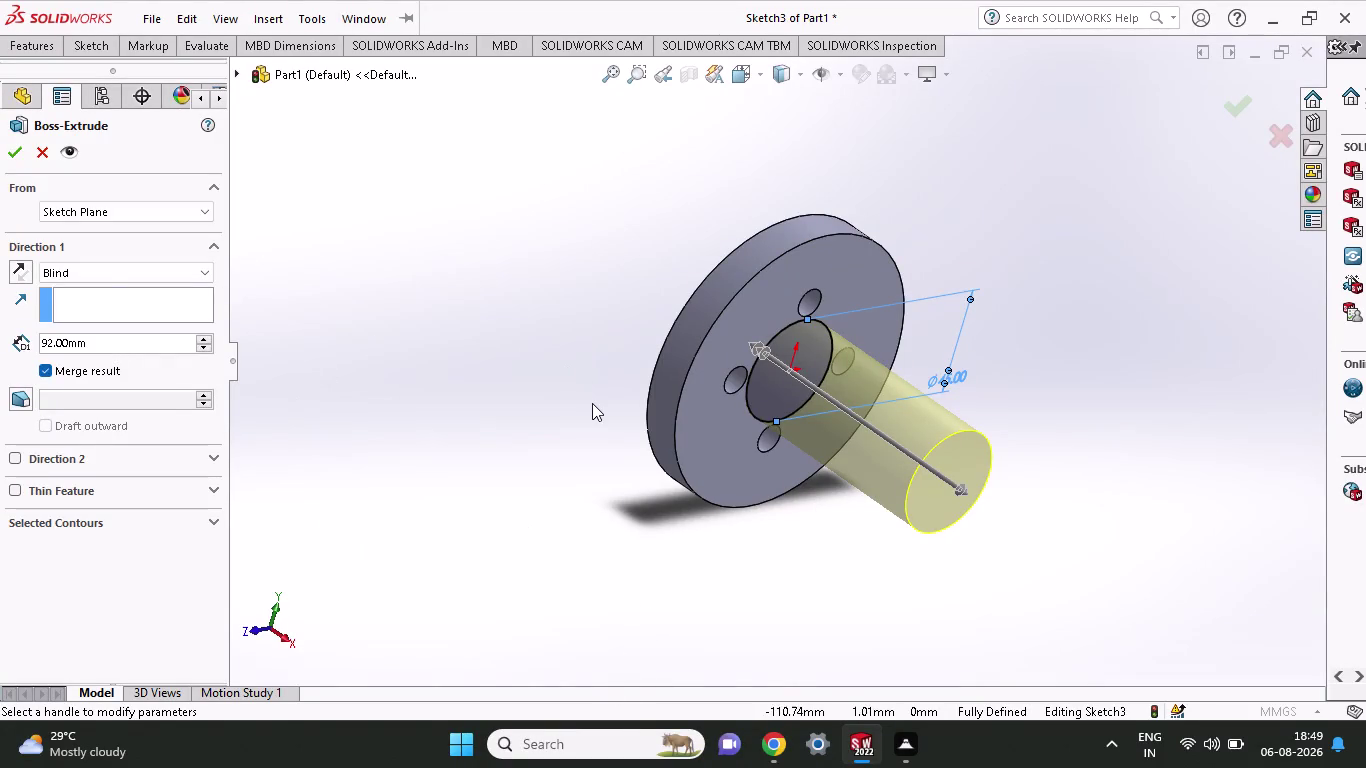
Cancel the pending extrude and re-extrude Sketch3's 45 mm circle Blind to 62 mm.
drag(92, 339, 7, 336)
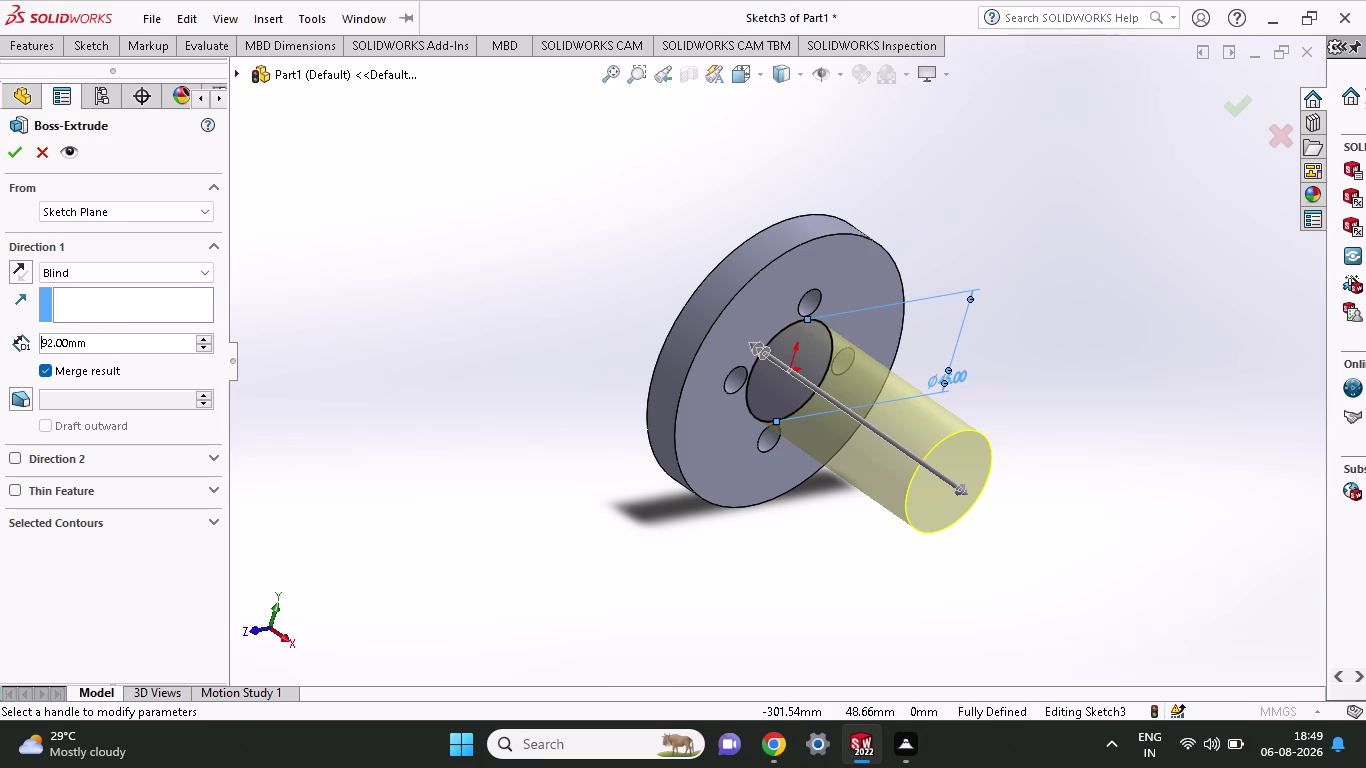
click(86, 347)
key(Escape)
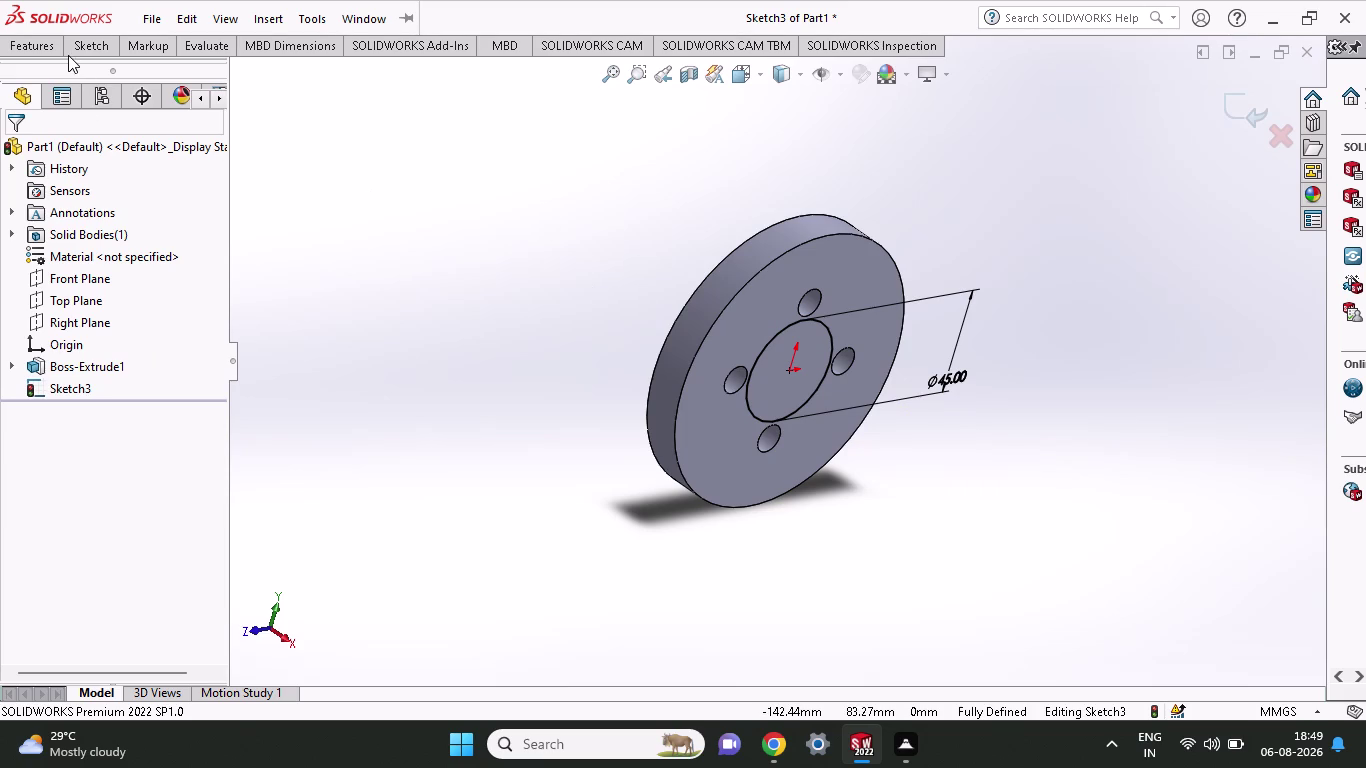
click(33, 44)
click(39, 83)
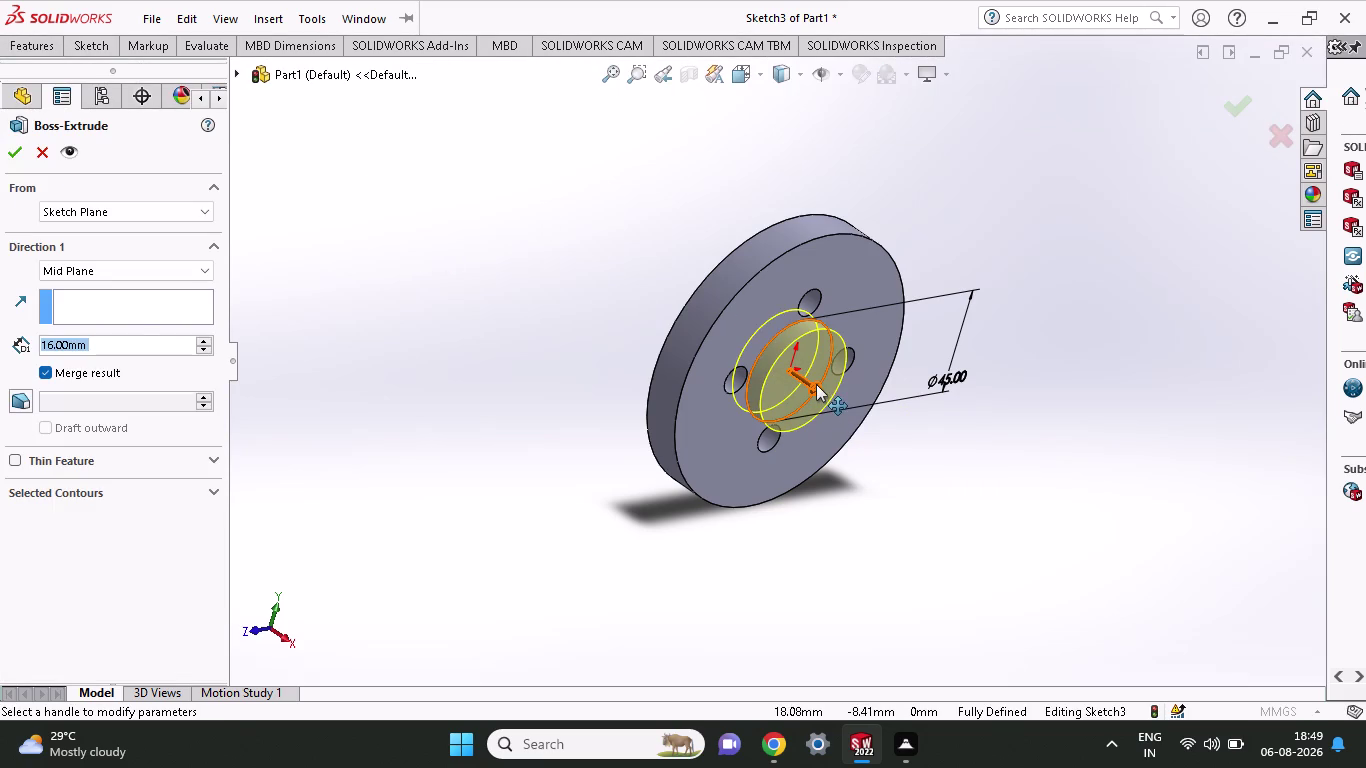
click(127, 267)
click(126, 287)
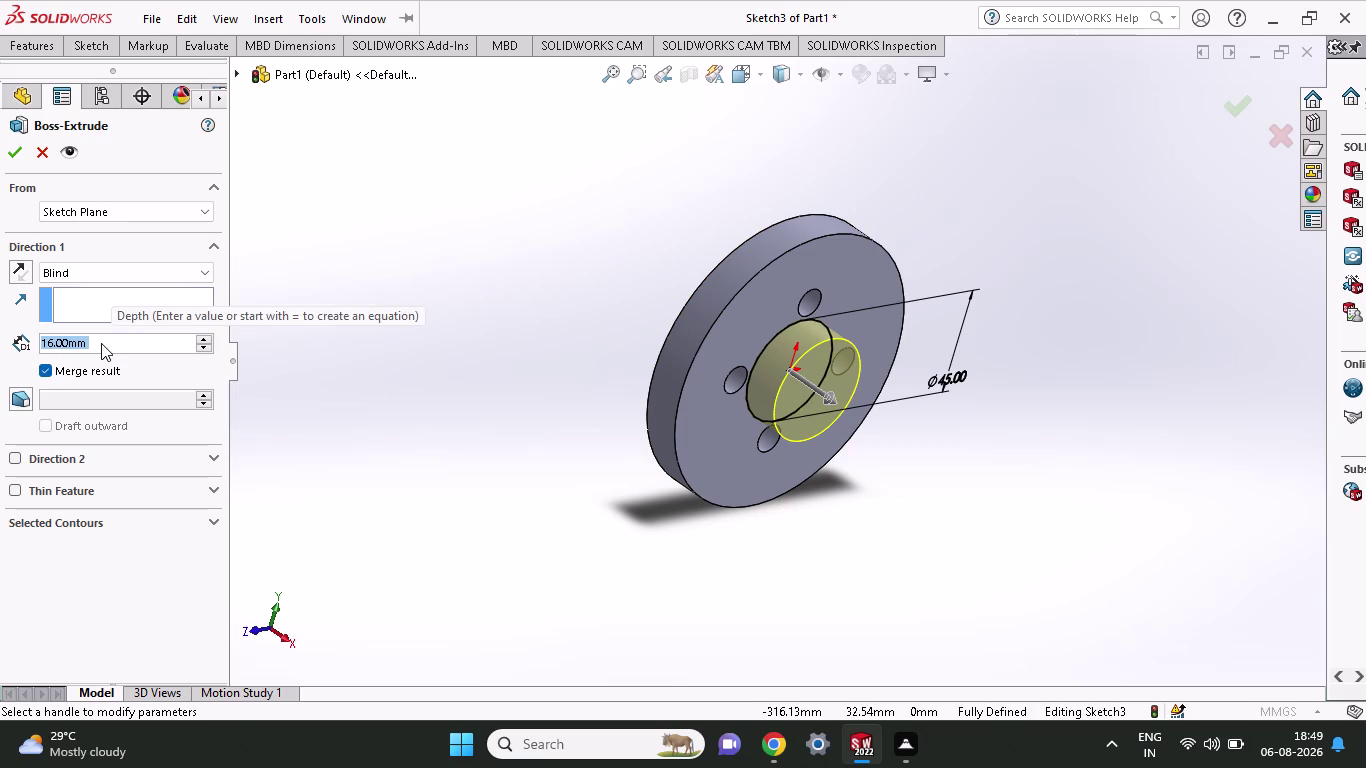
text(6)
text(2)
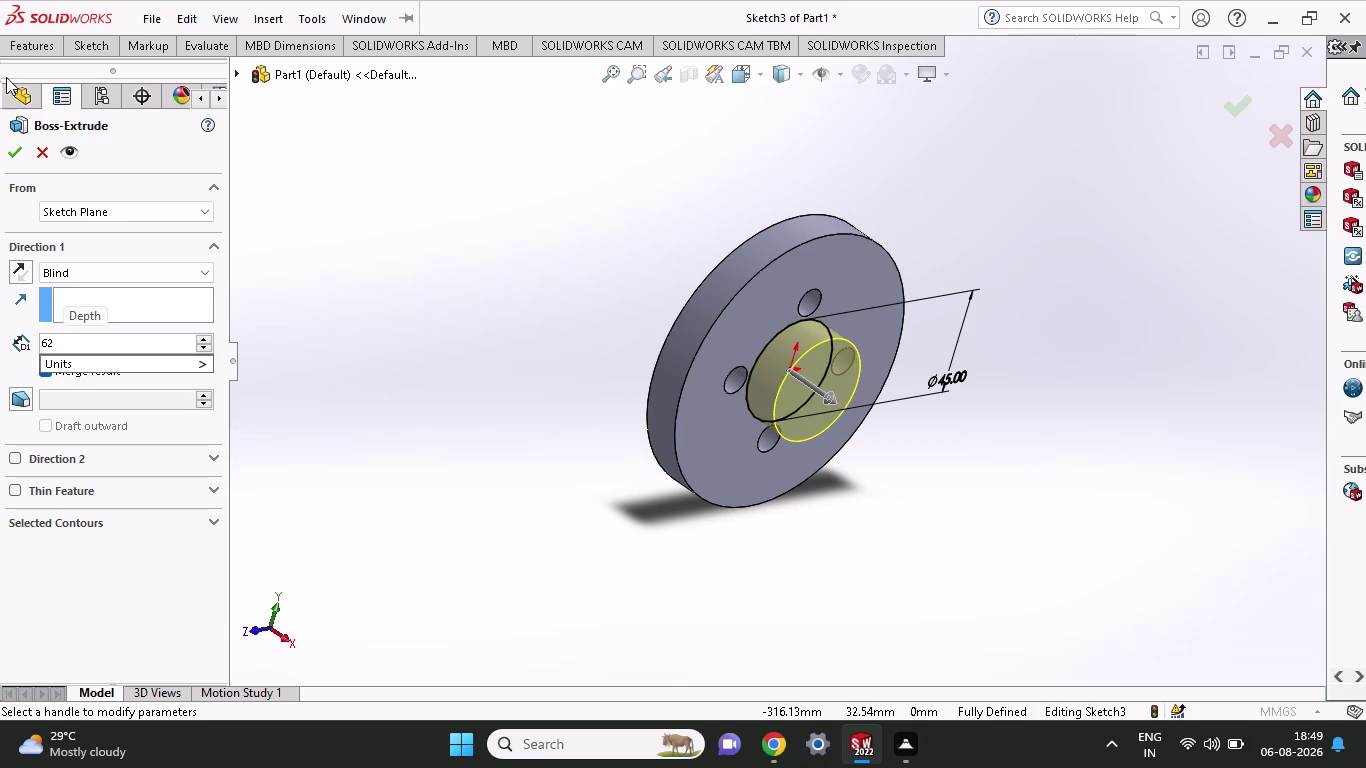
click(16, 144)
click(15, 150)
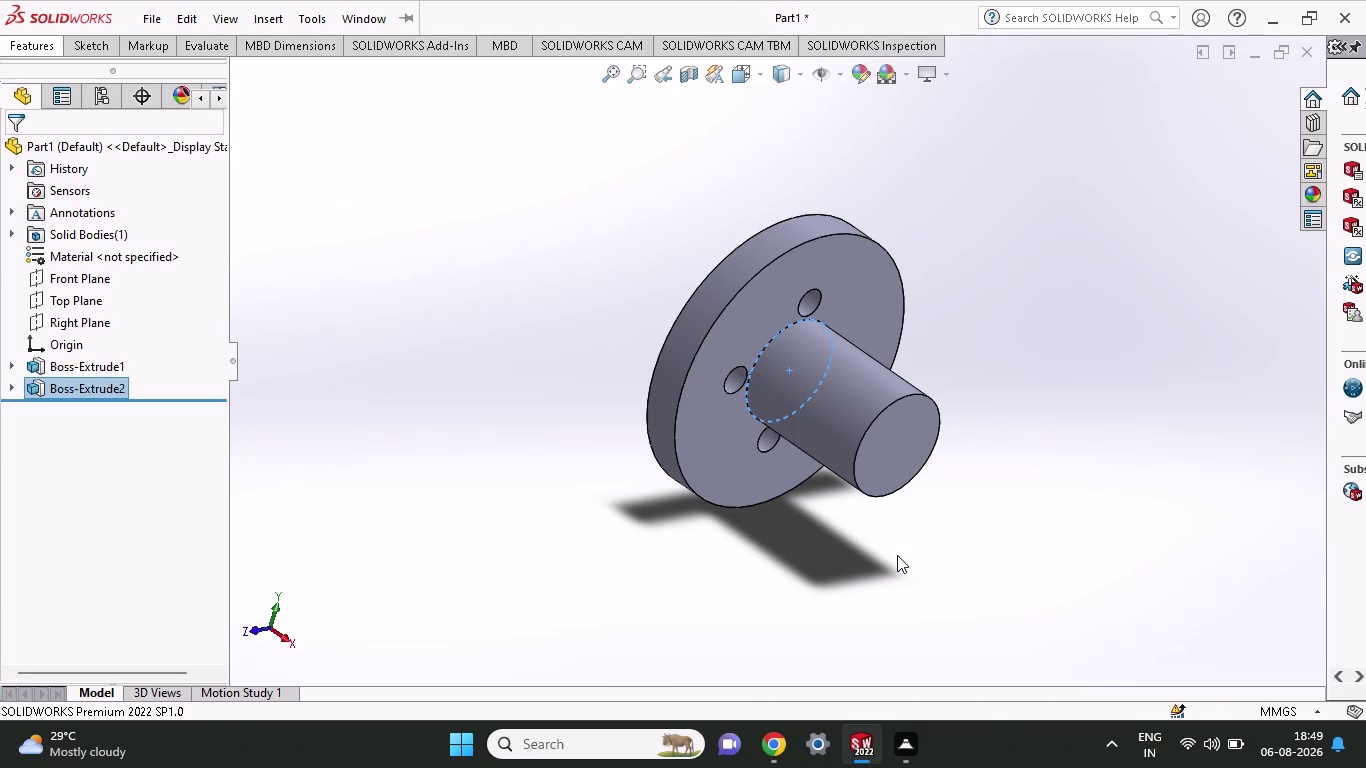
middle_drag(934, 550, 923, 503)
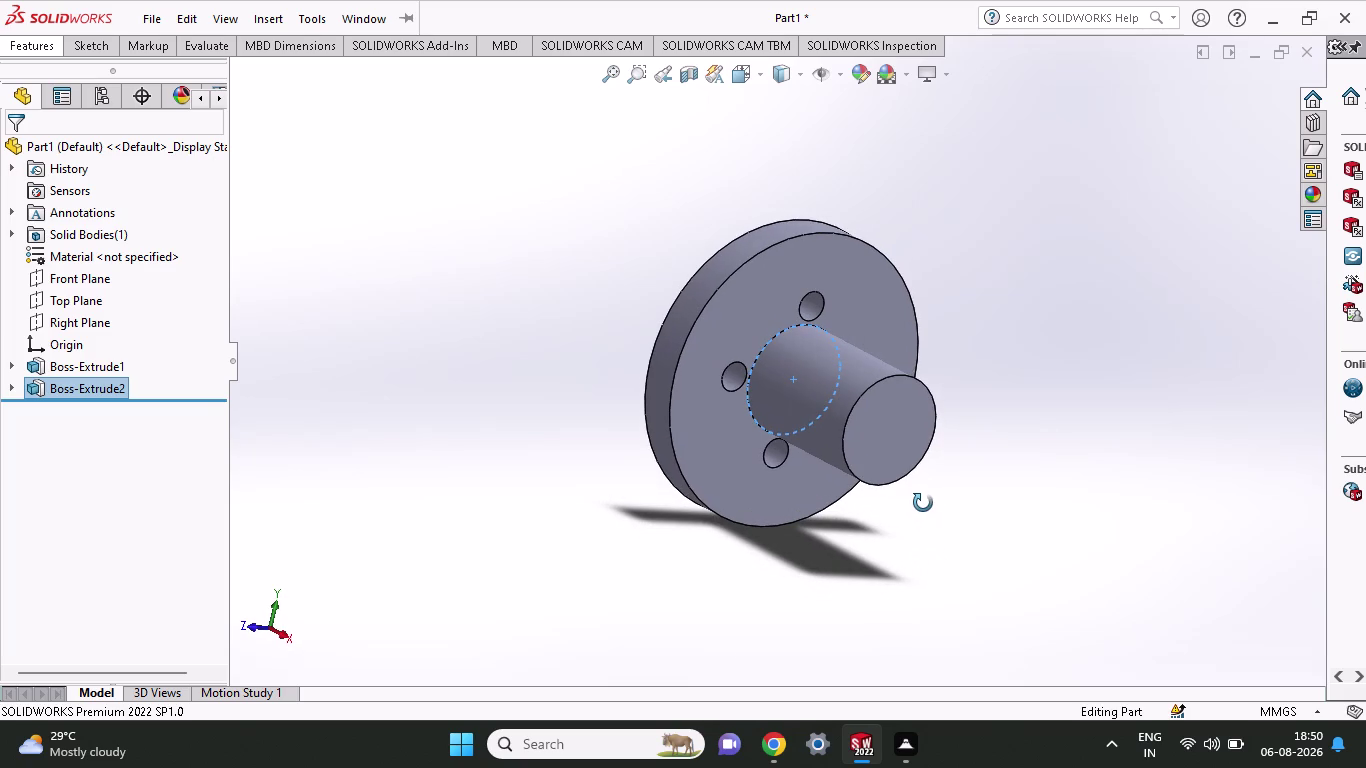
middle_drag(923, 503, 901, 513)
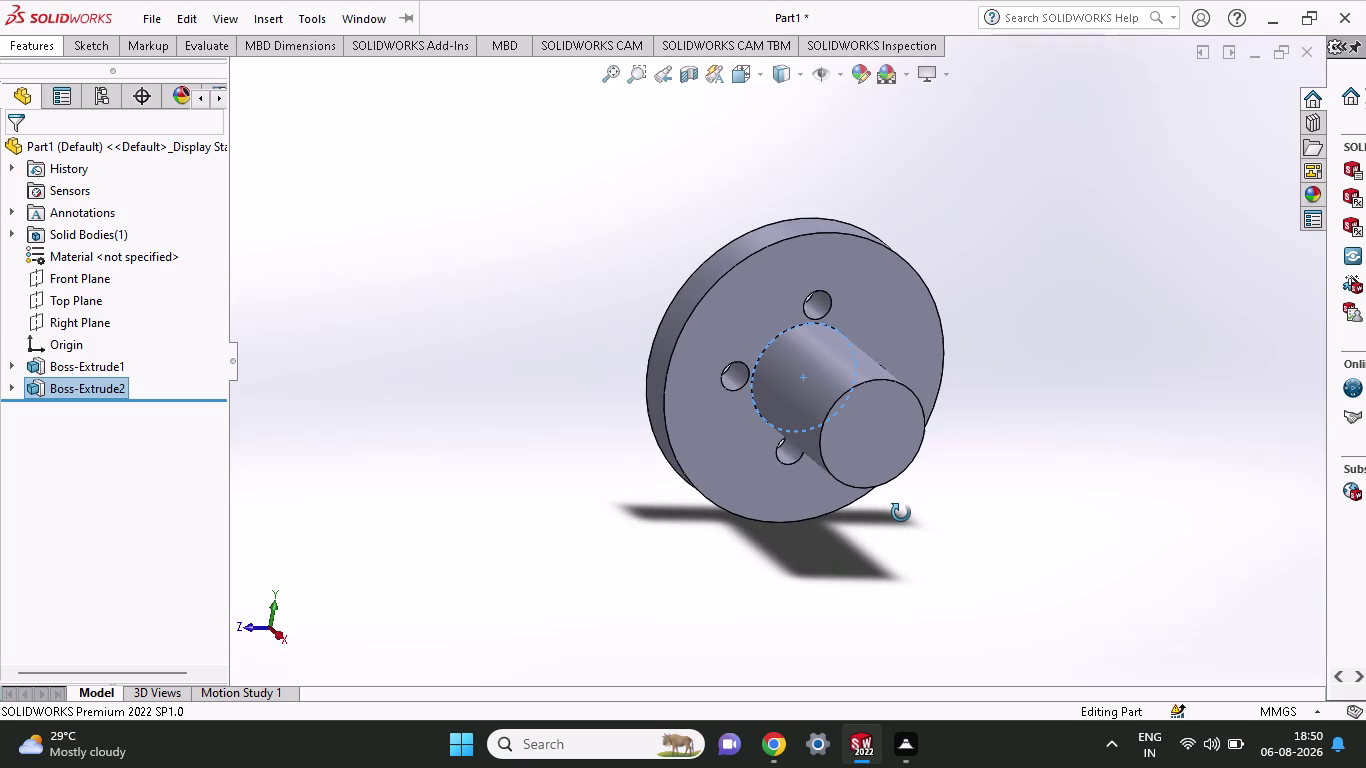
middle_drag(901, 513, 858, 447)
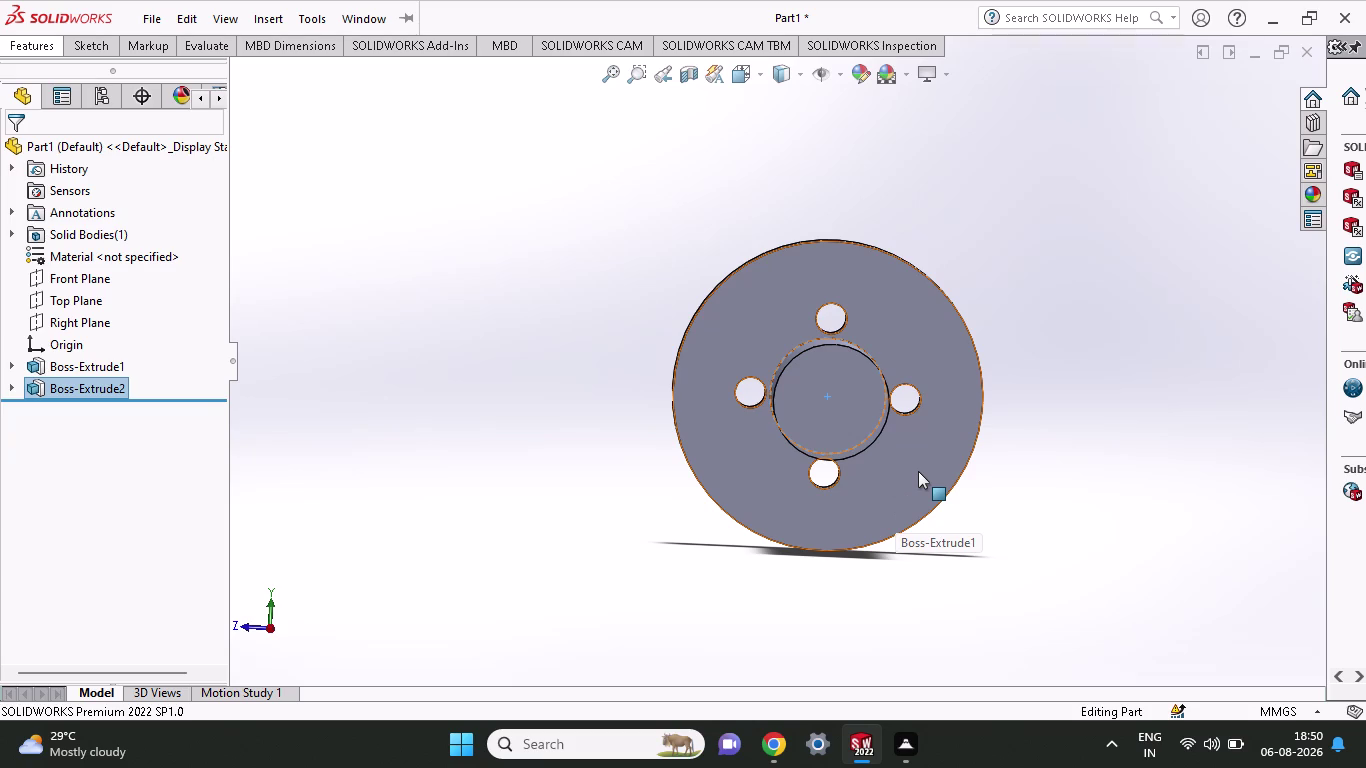
click(832, 413)
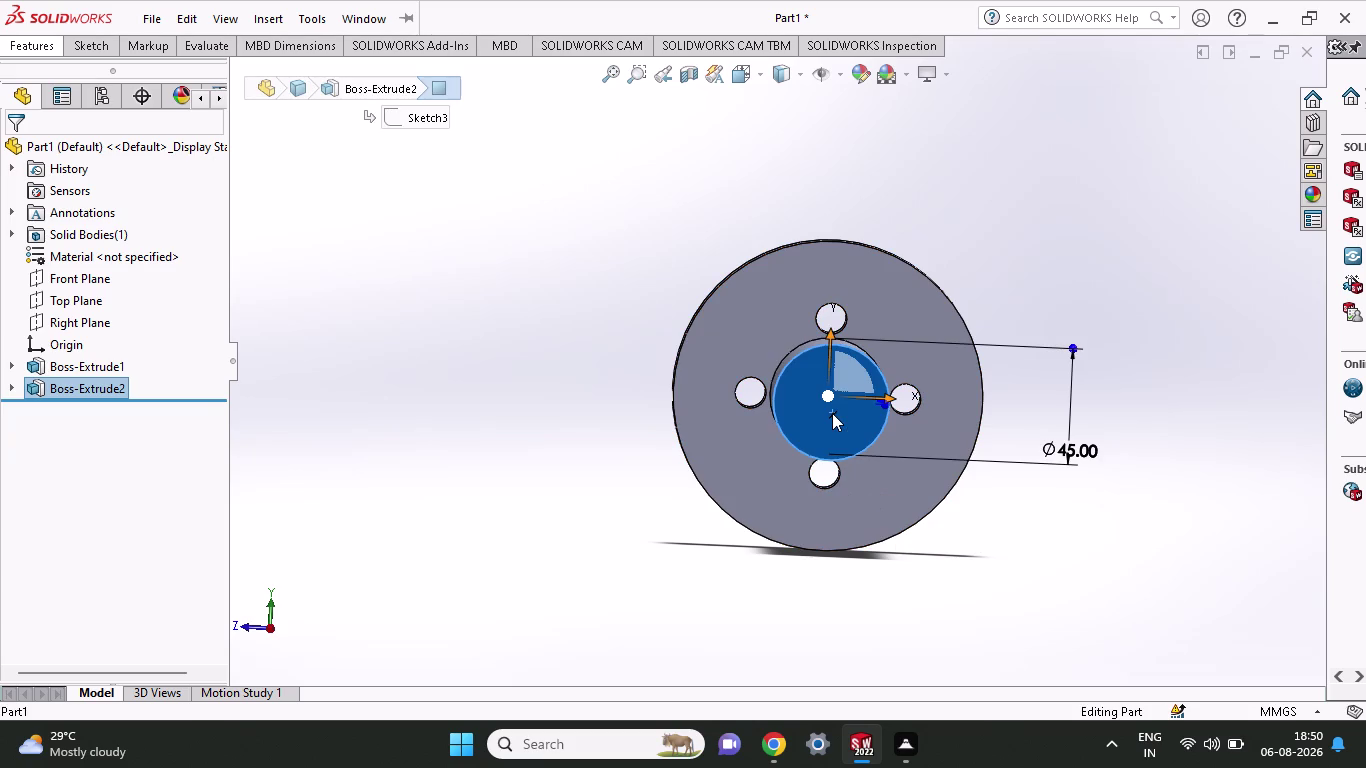
Create Sketch4 on the shaft's end face using the right-click Sketch command.
click(832, 413)
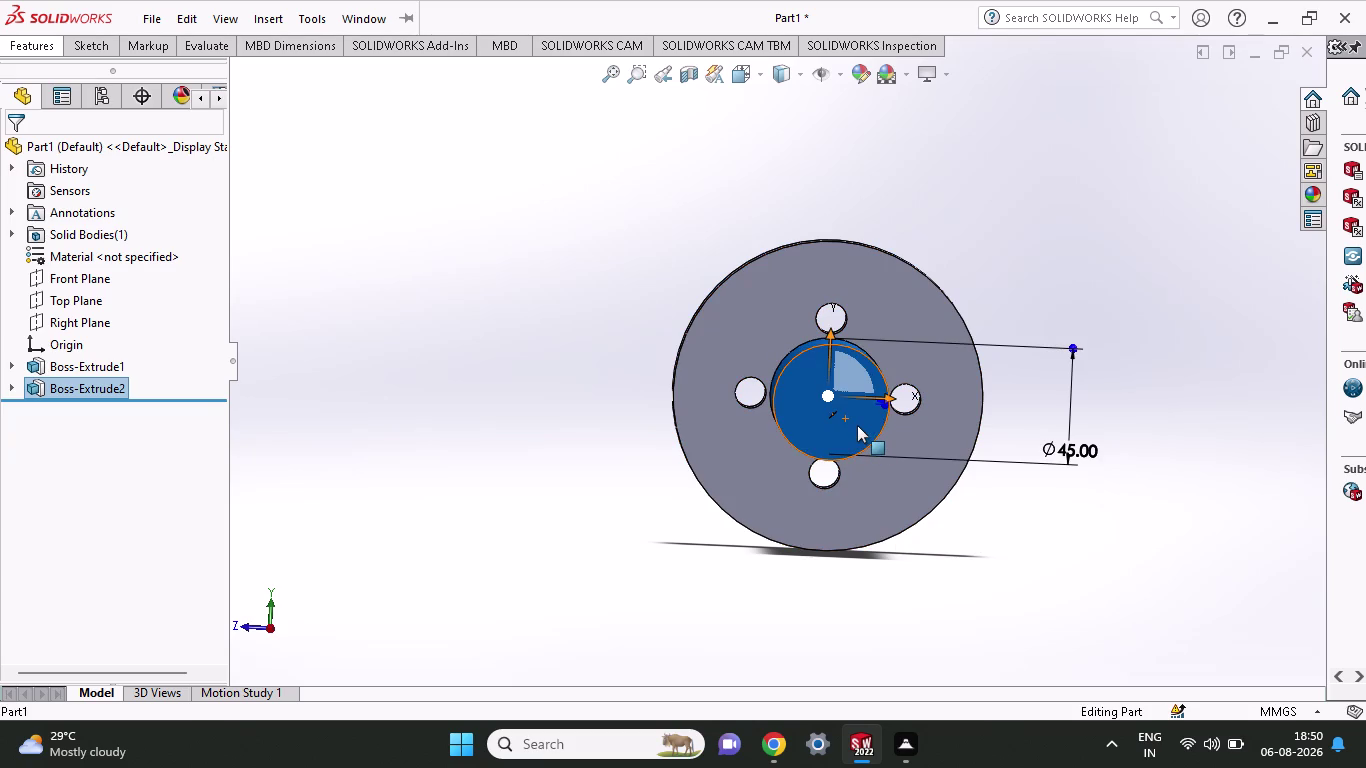
right_click(857, 425)
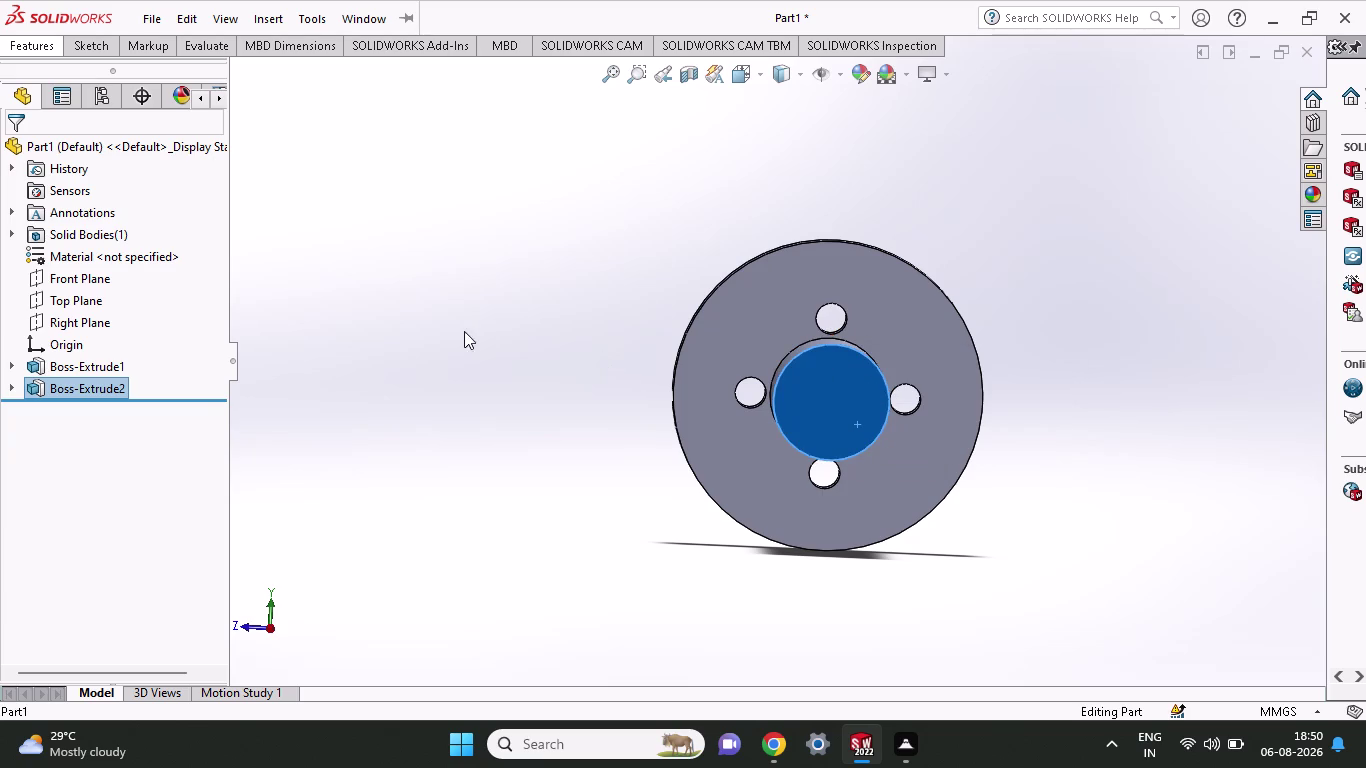
click(902, 294)
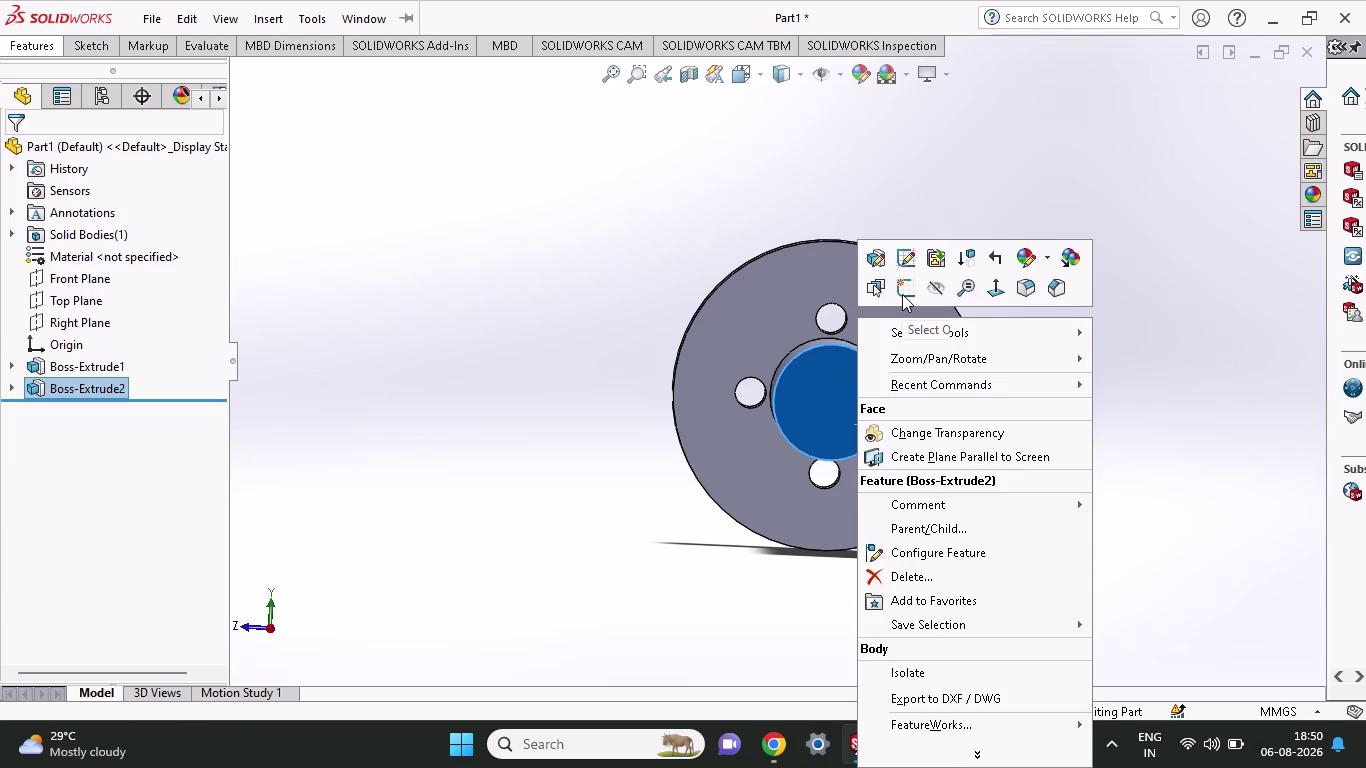
scroll(up, 3)
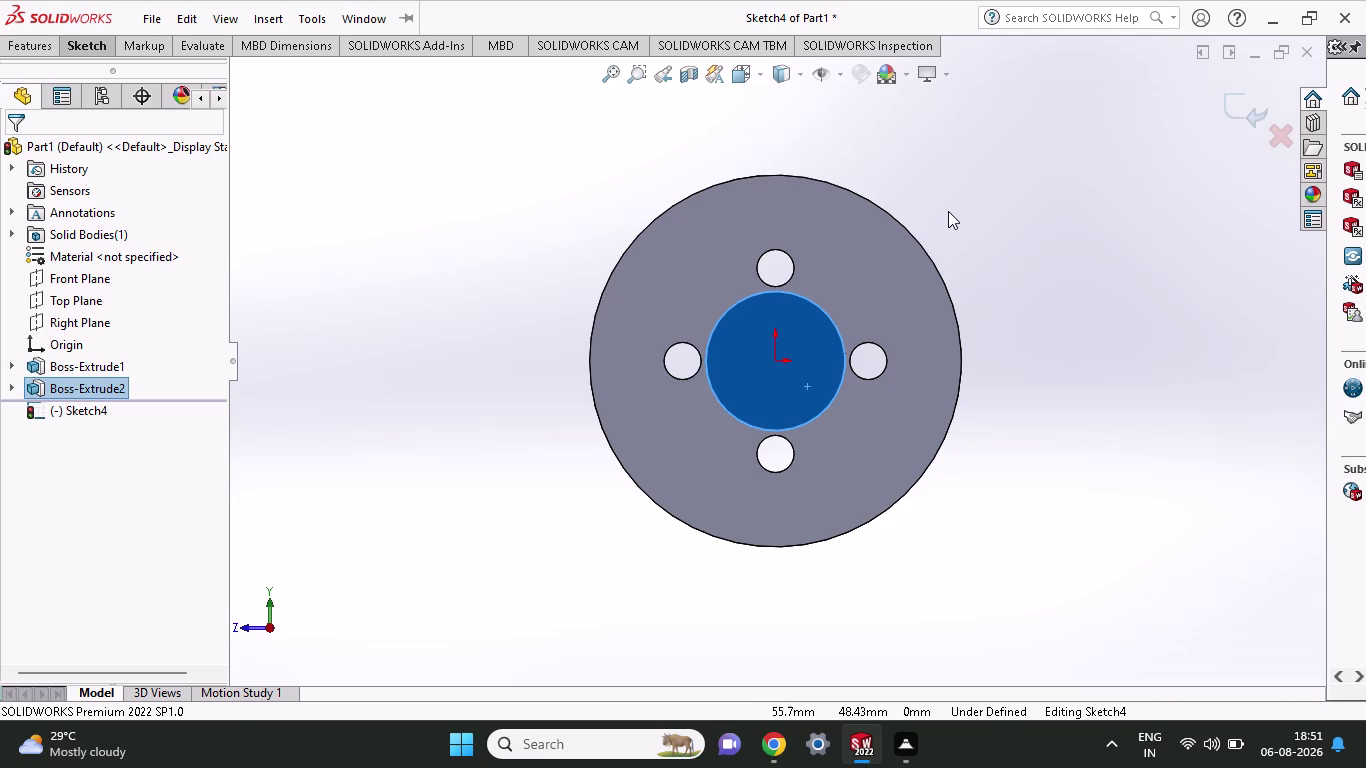
click(68, 44)
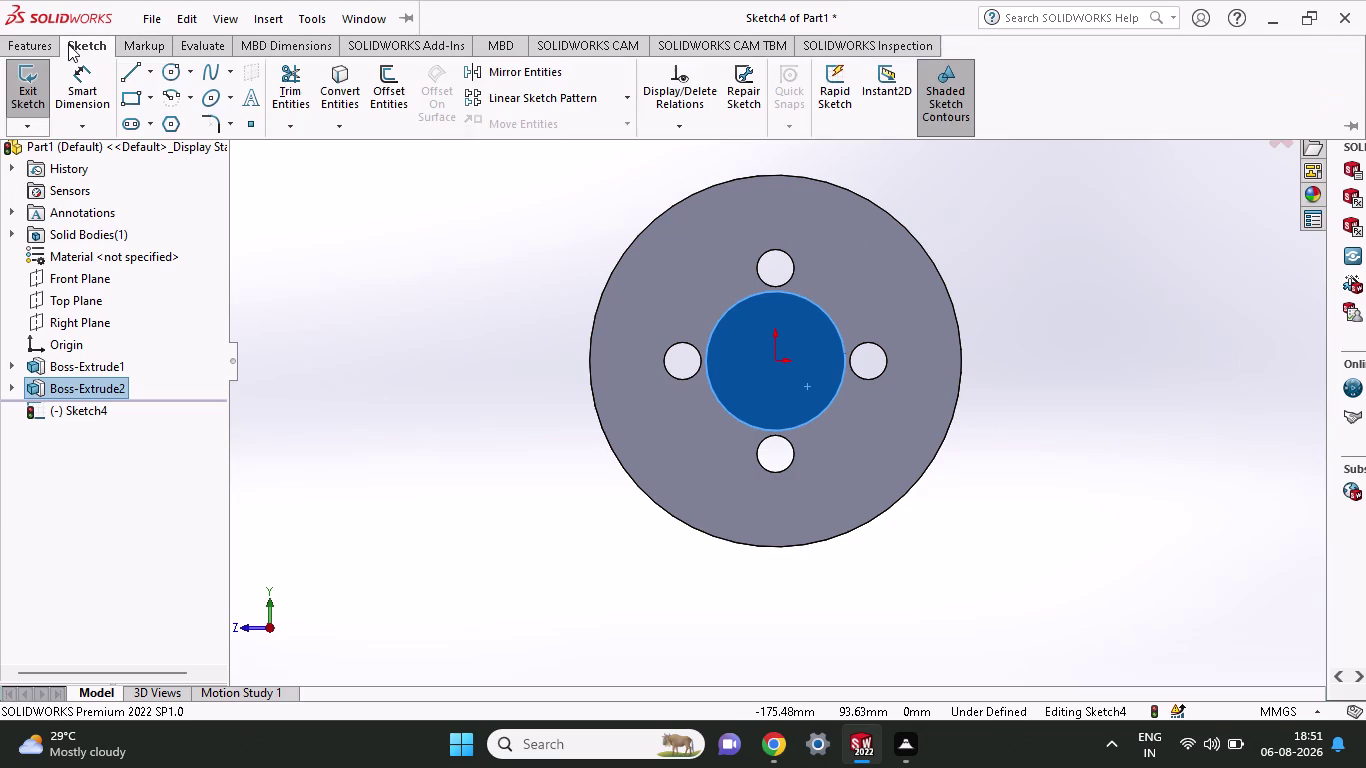
Draw a circle centred on the shaft origin in Sketch4.
click(171, 80)
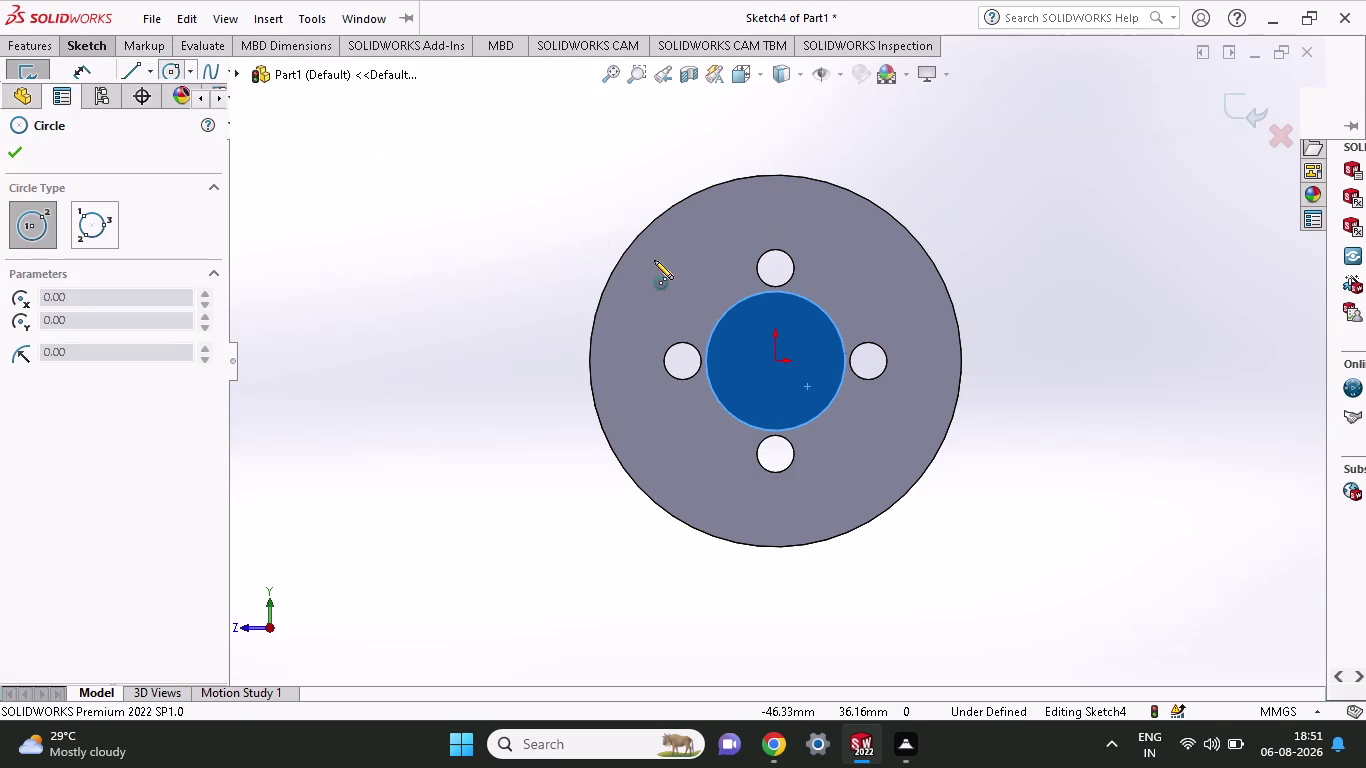
click(776, 359)
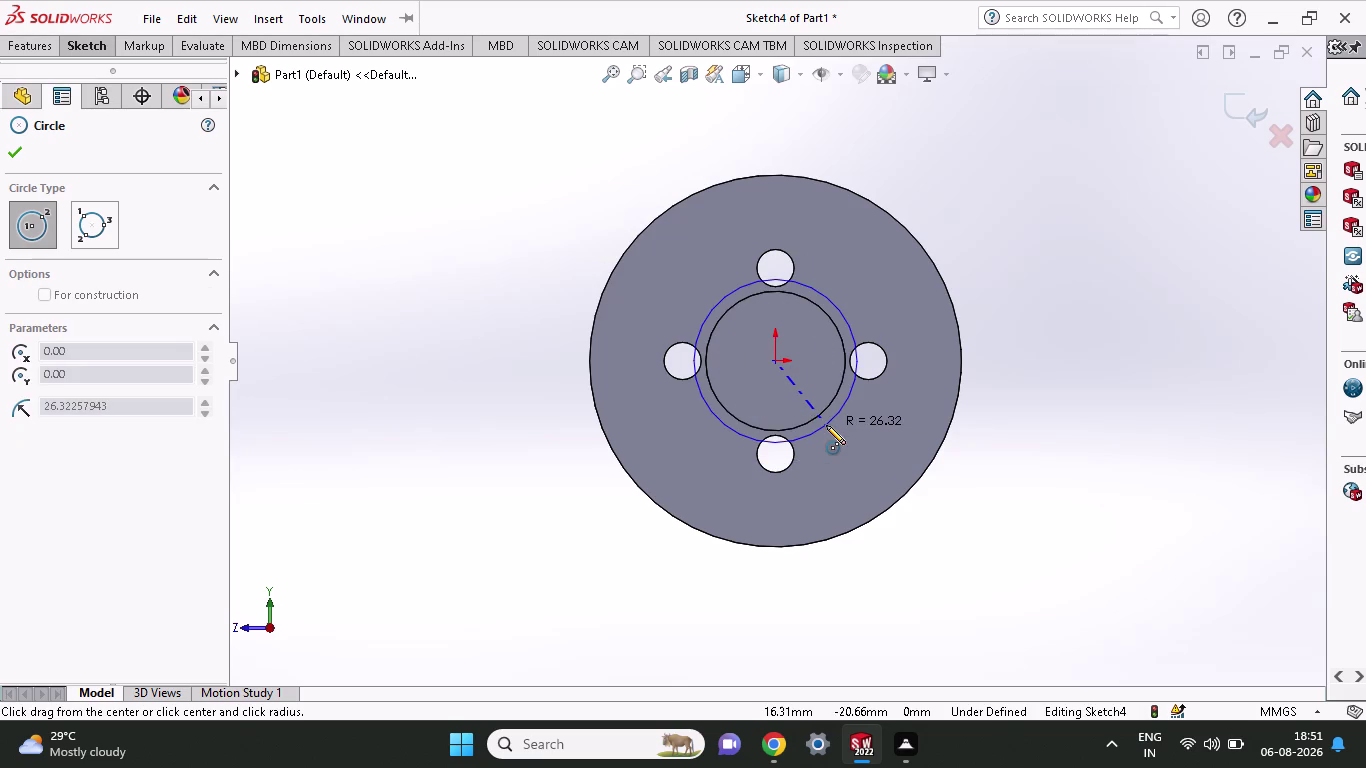
click(826, 425)
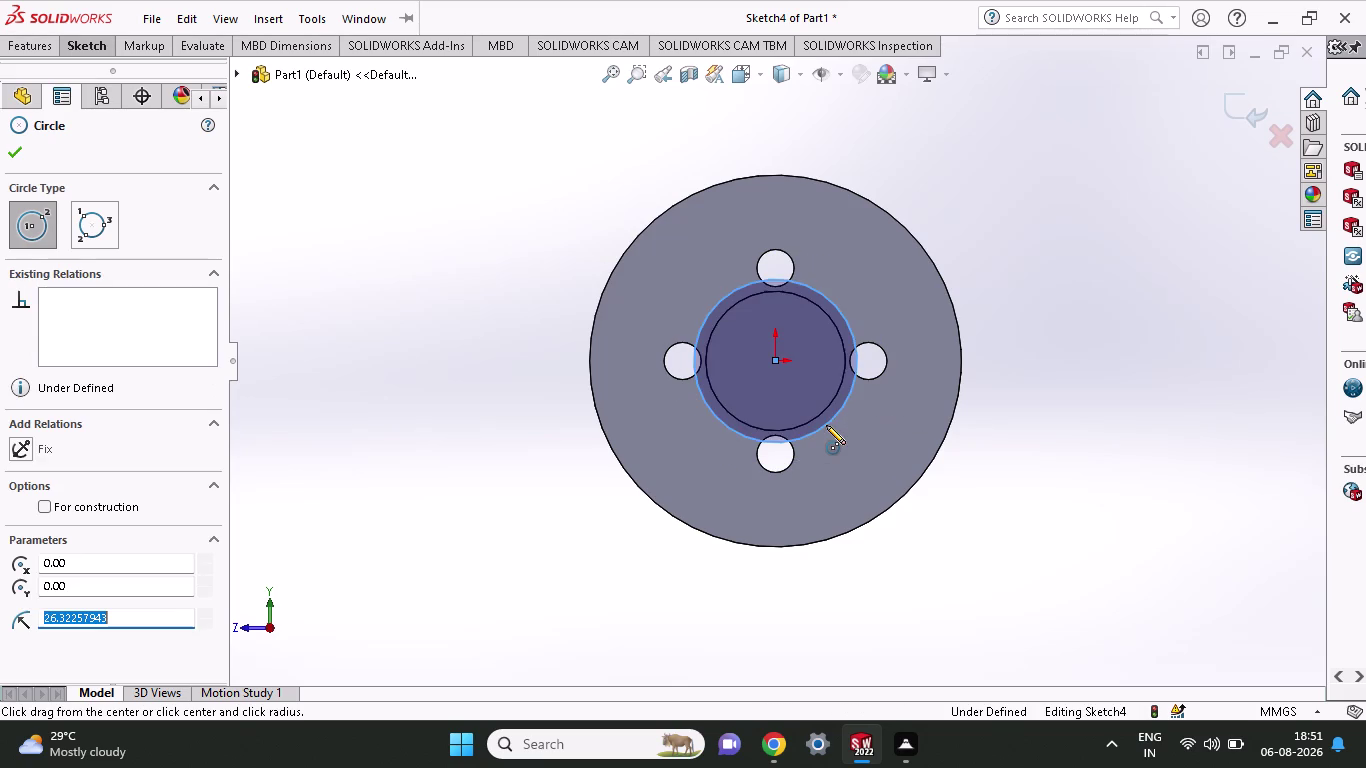
Dimension the circle's diameter by entering 27.5+27.5, giving 55 mm.
click(104, 47)
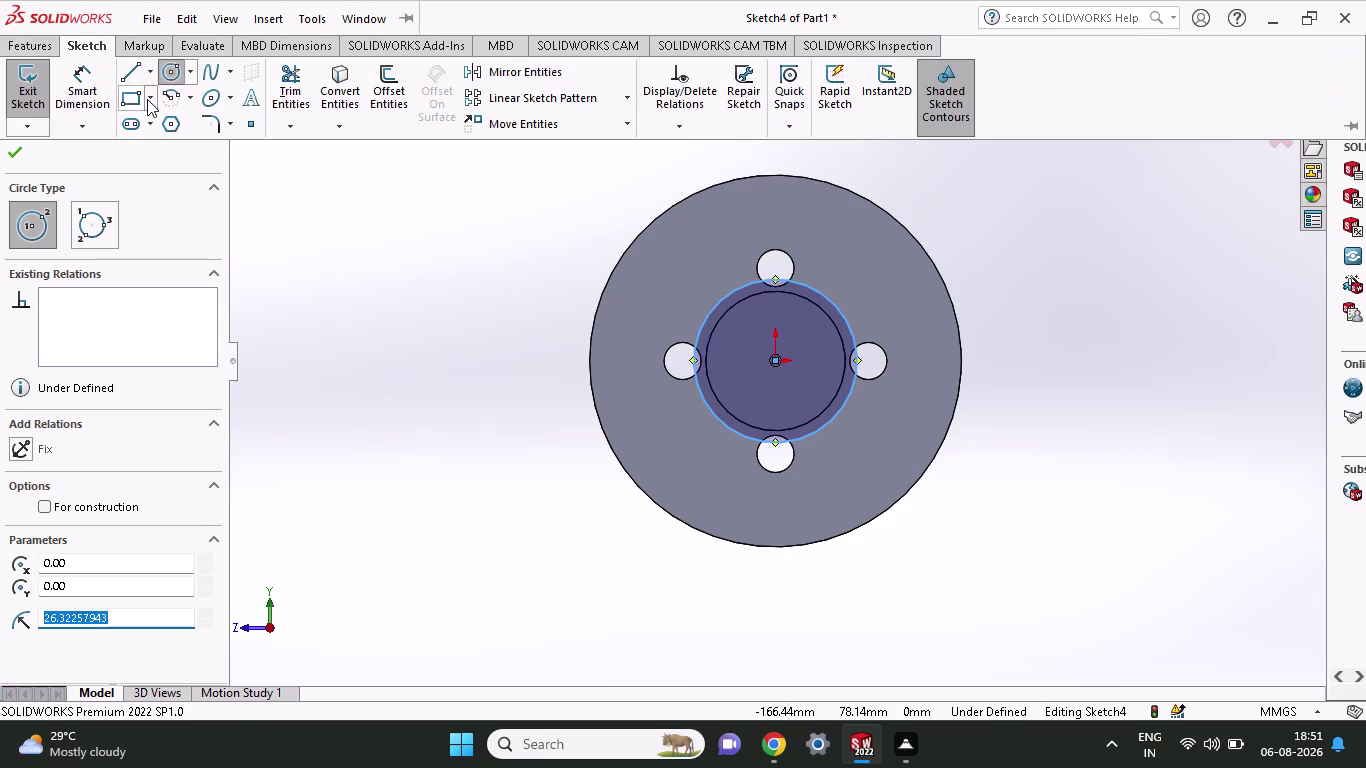
click(88, 80)
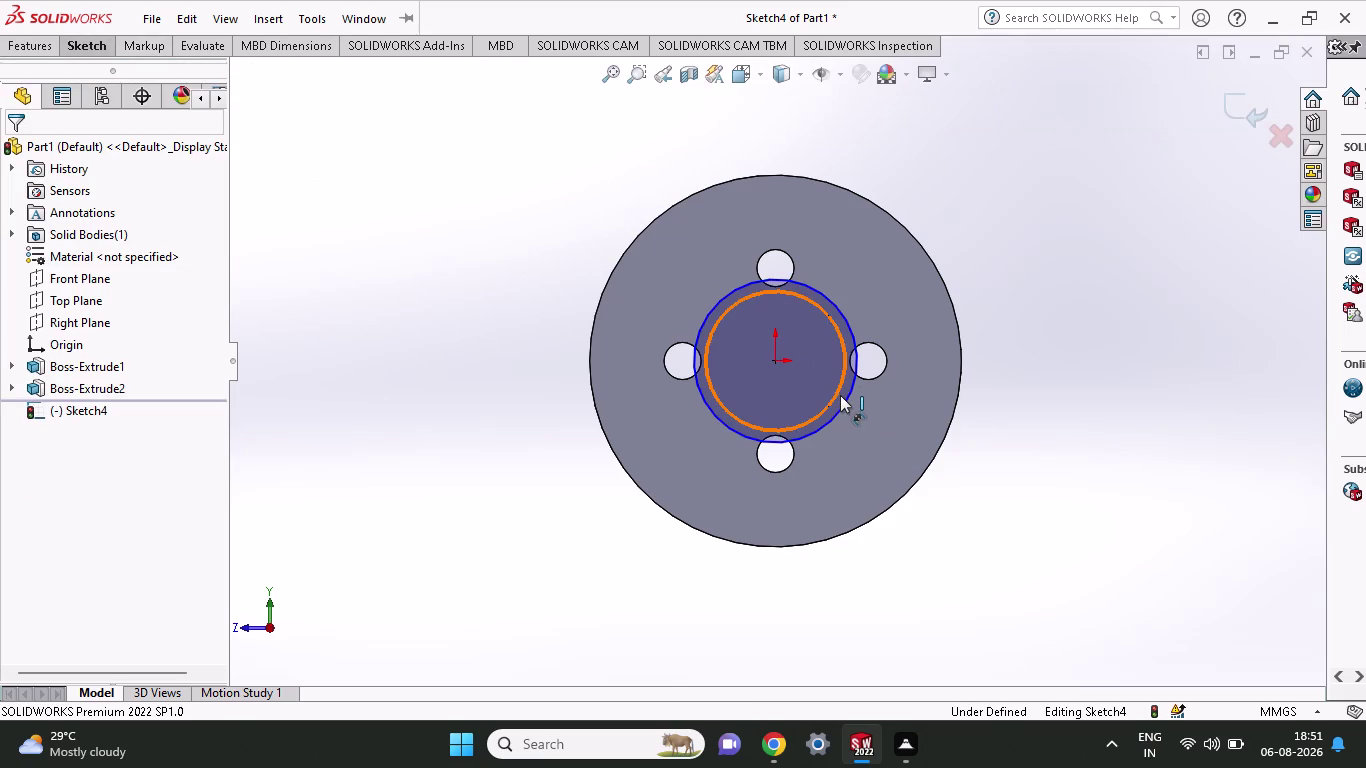
click(841, 402)
click(1170, 391)
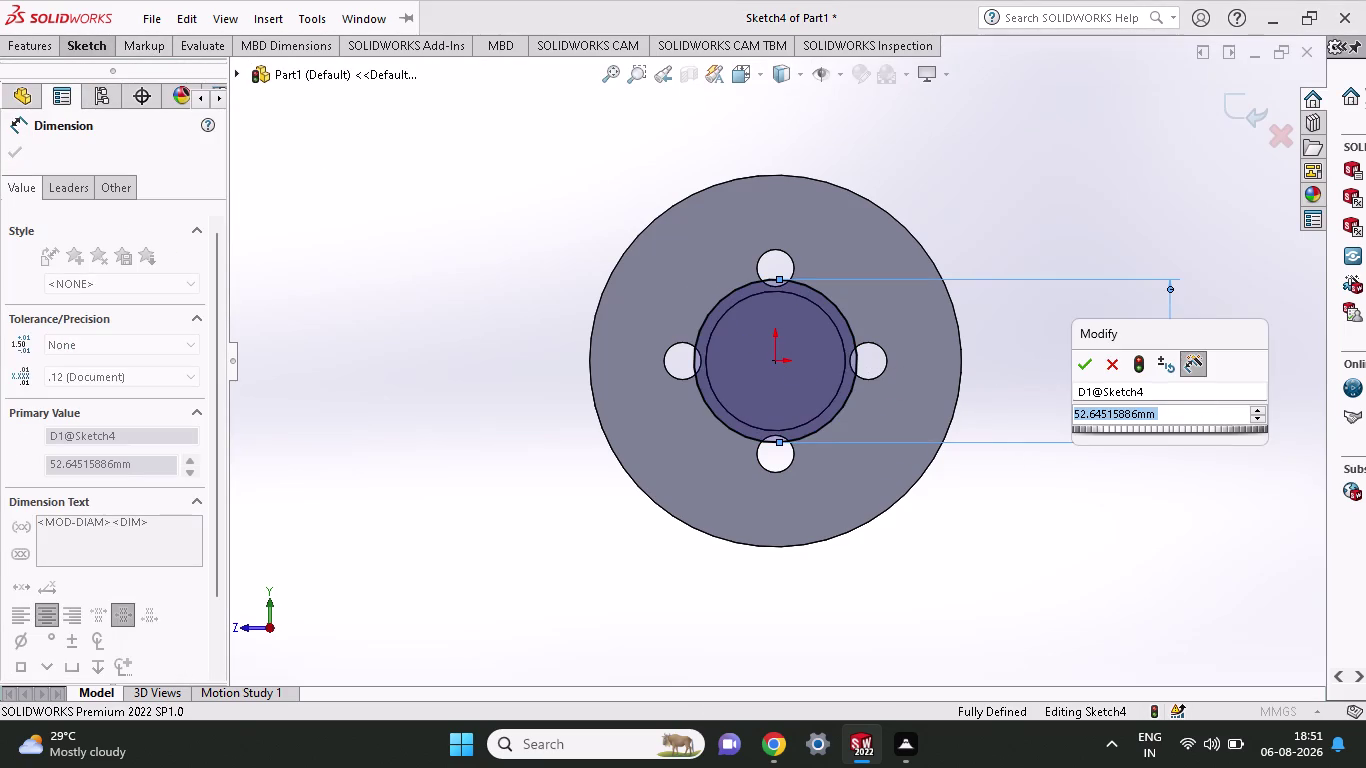
text(27)
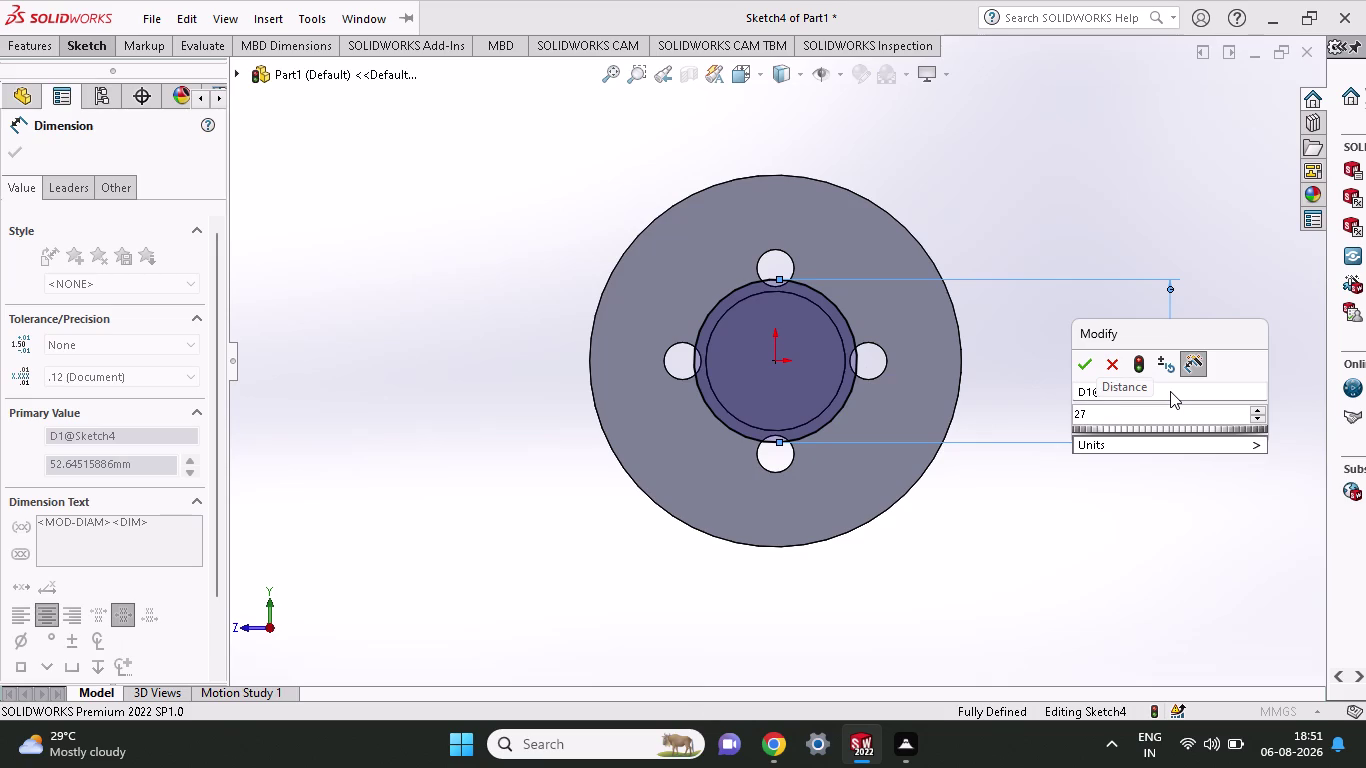
text(.5)
key(plus)
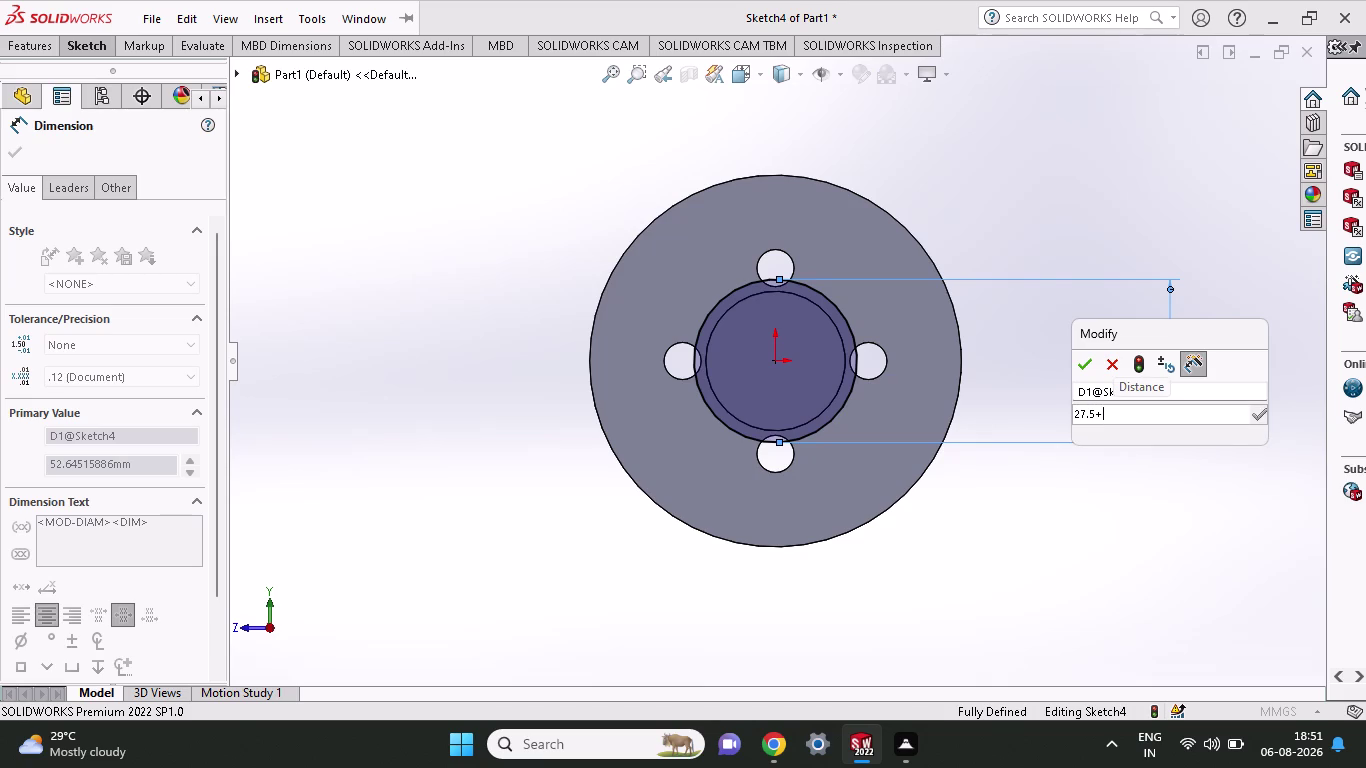
text(27)
text(.)
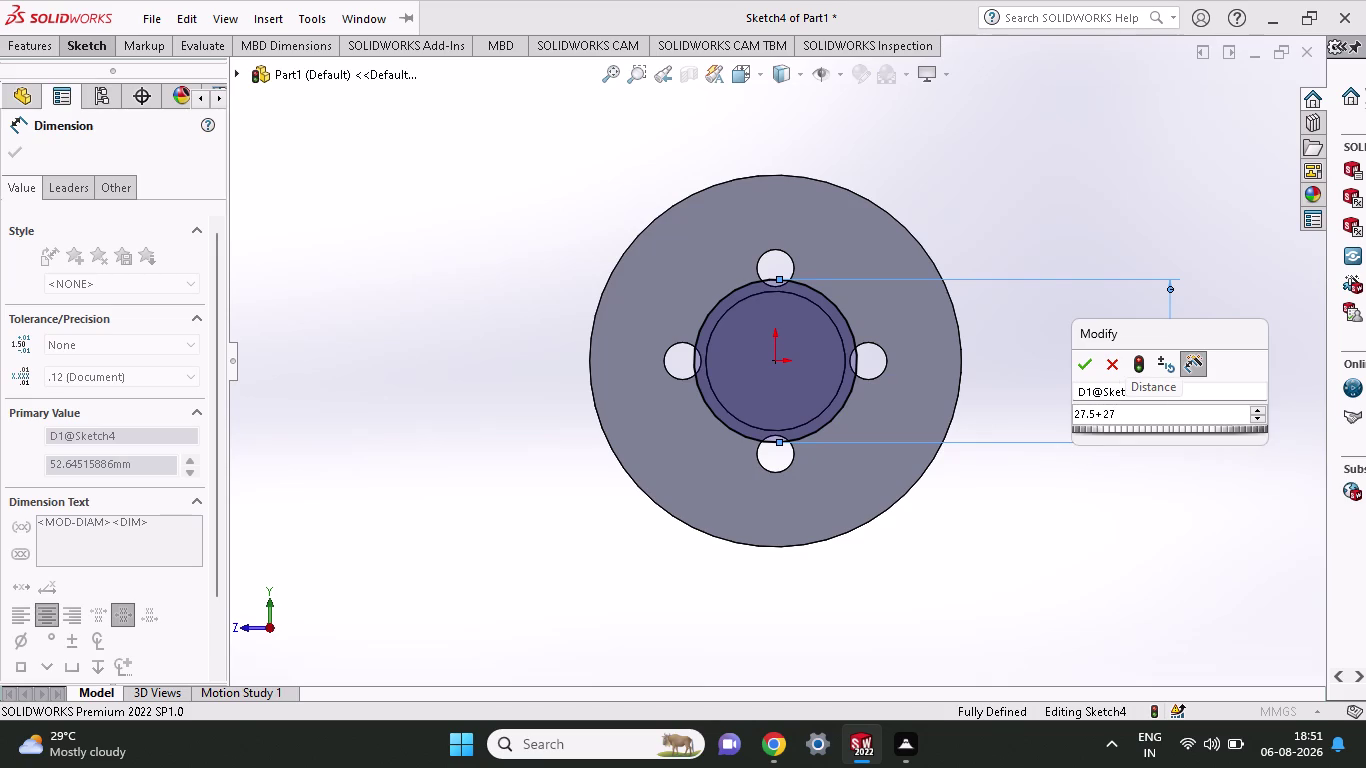
text(5)
scroll(up, 3)
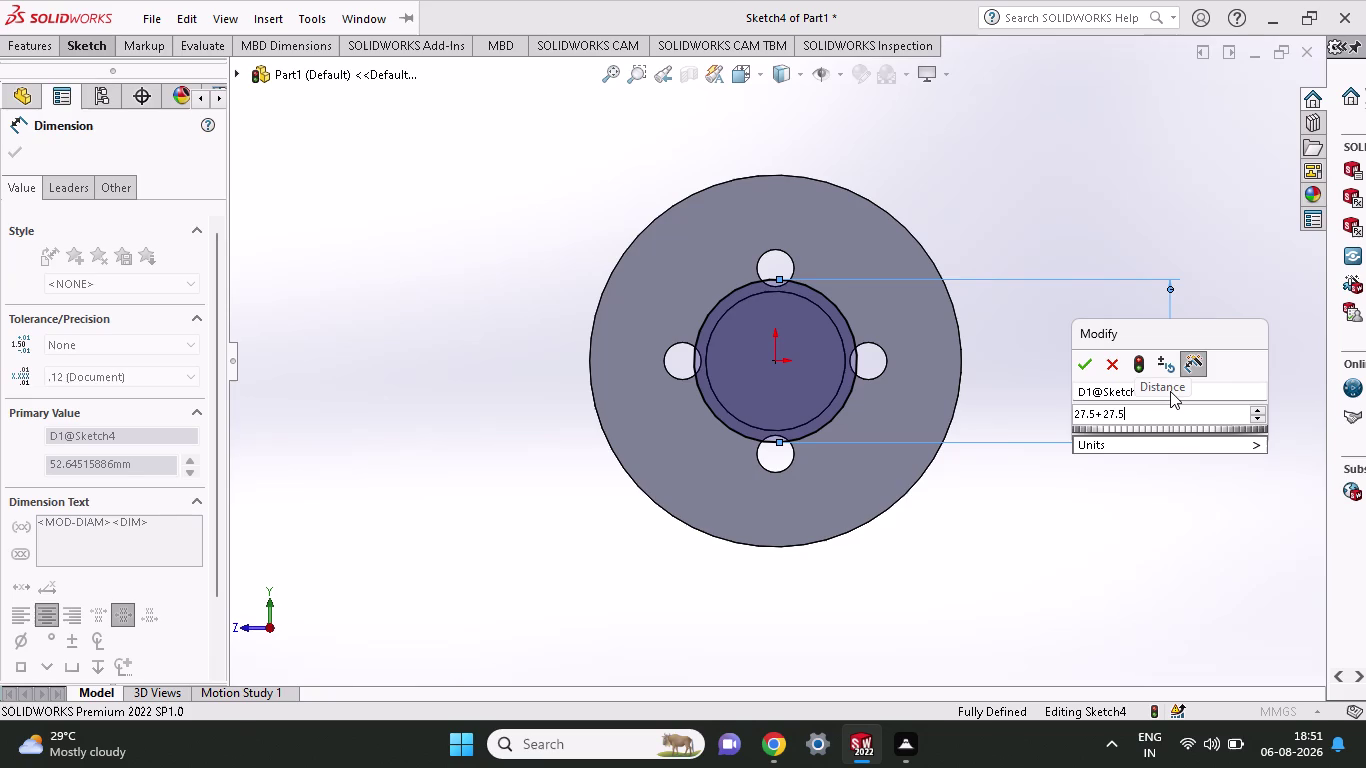
click(1088, 361)
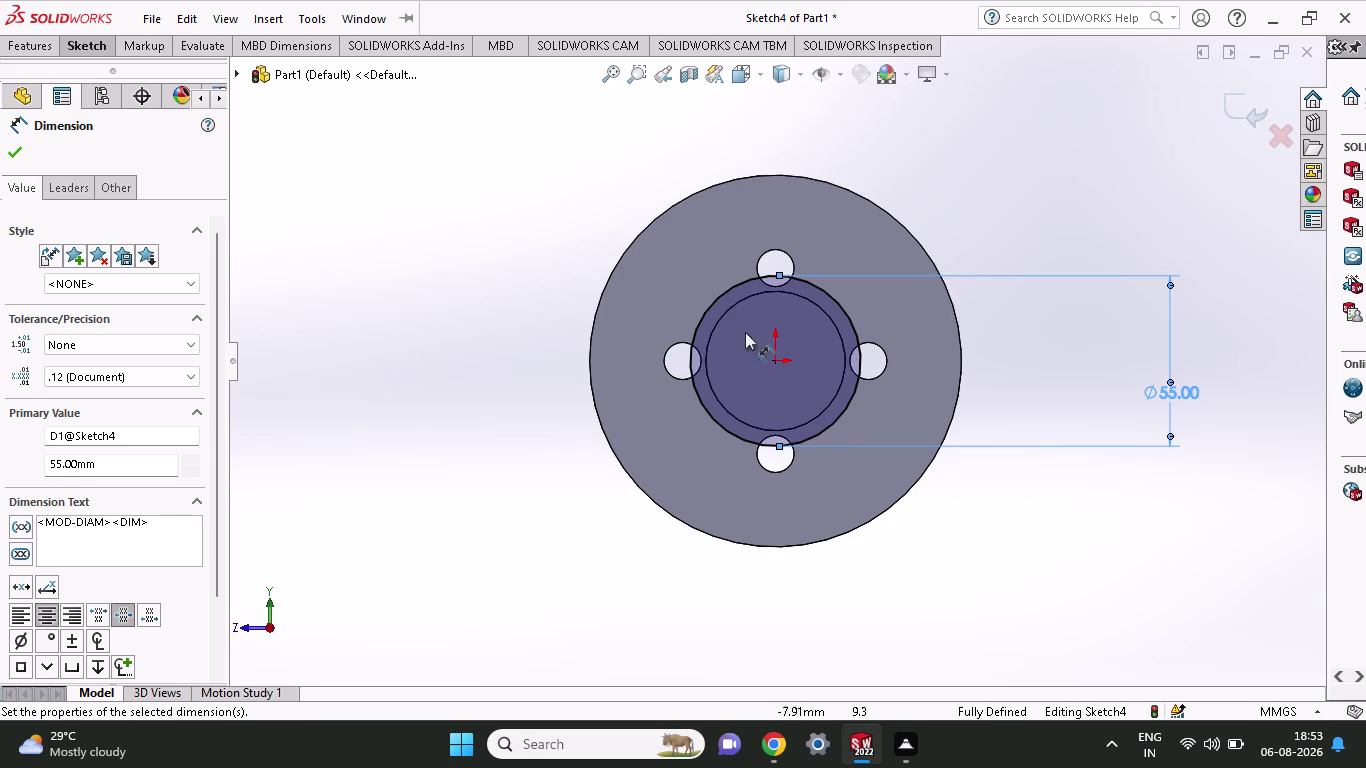
Accept the Ø55 diameter and activate the Line tool.
click(106, 51)
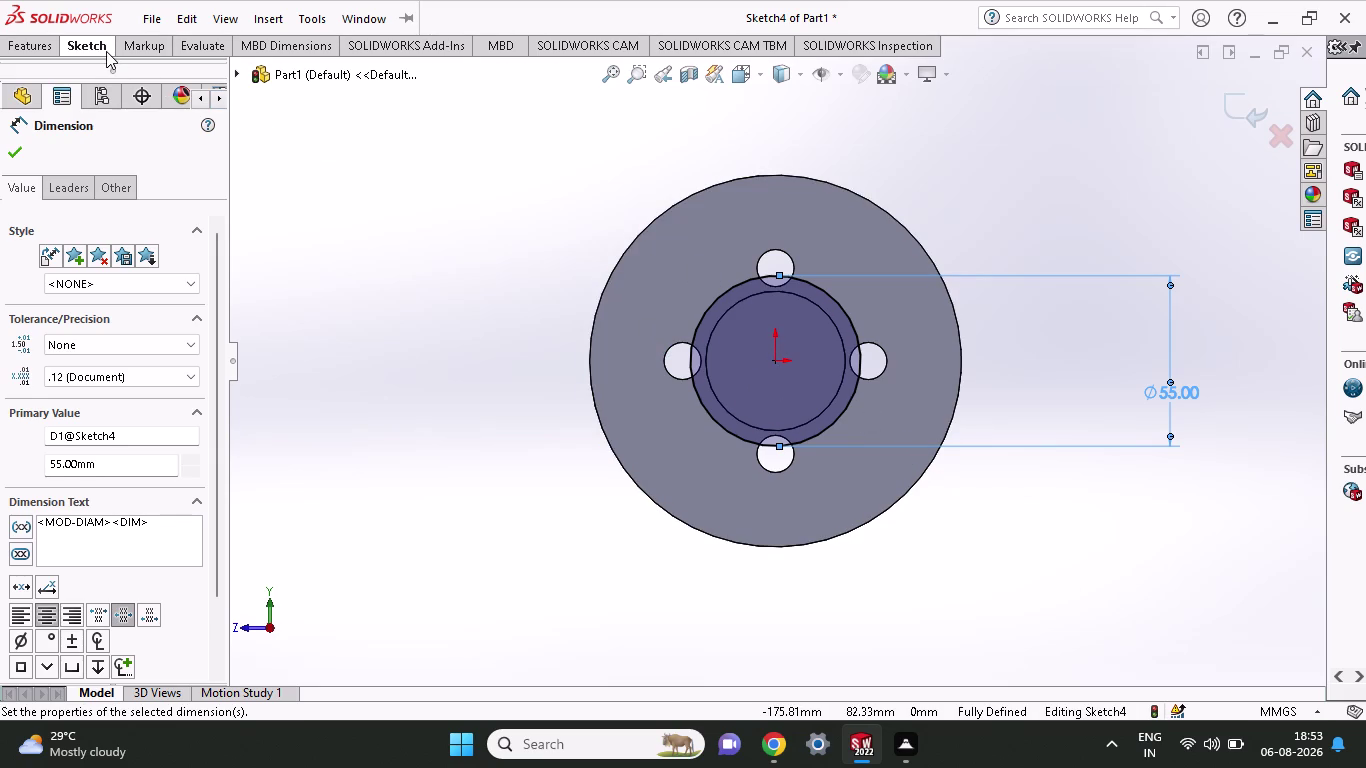
click(122, 71)
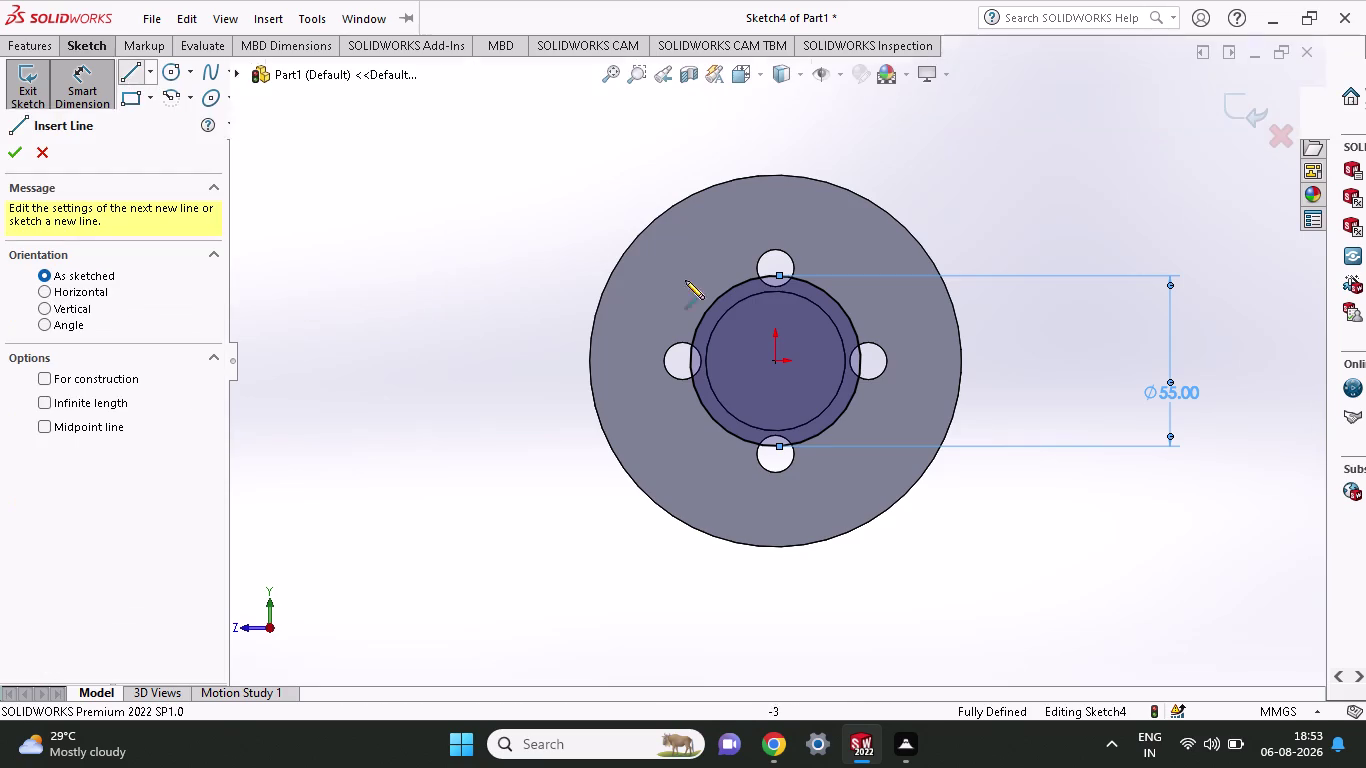
Draw a horizontal line leftward from the top quadrant of the Ø55 circle.
click(780, 276)
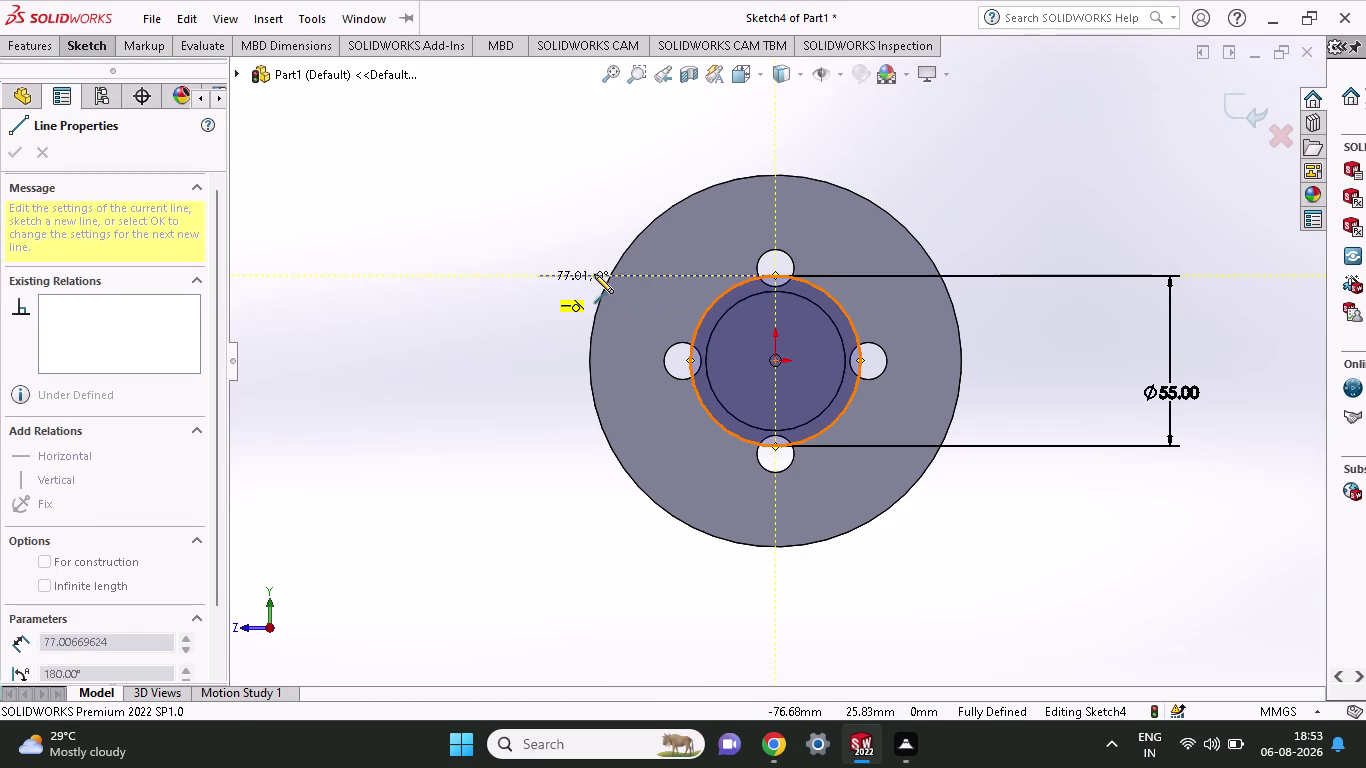
click(651, 275)
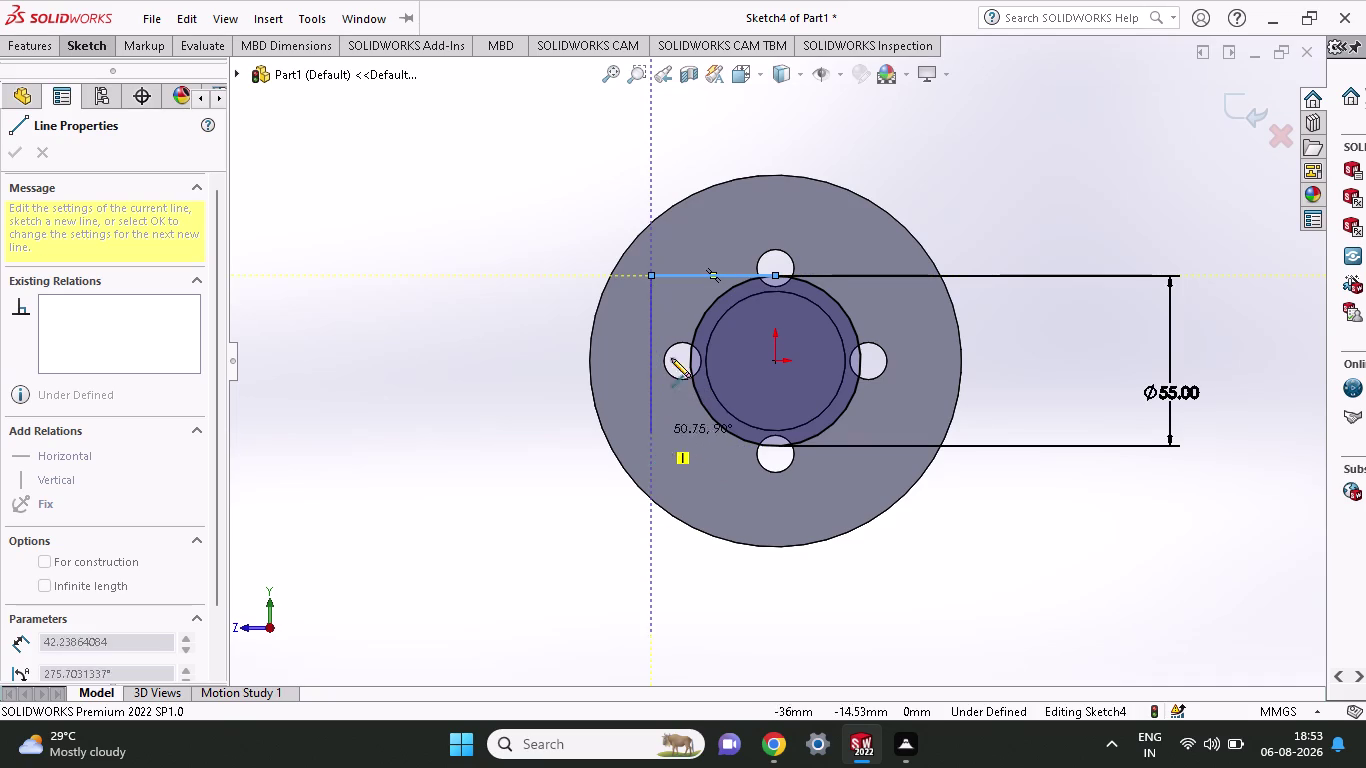
right_click(426, 262)
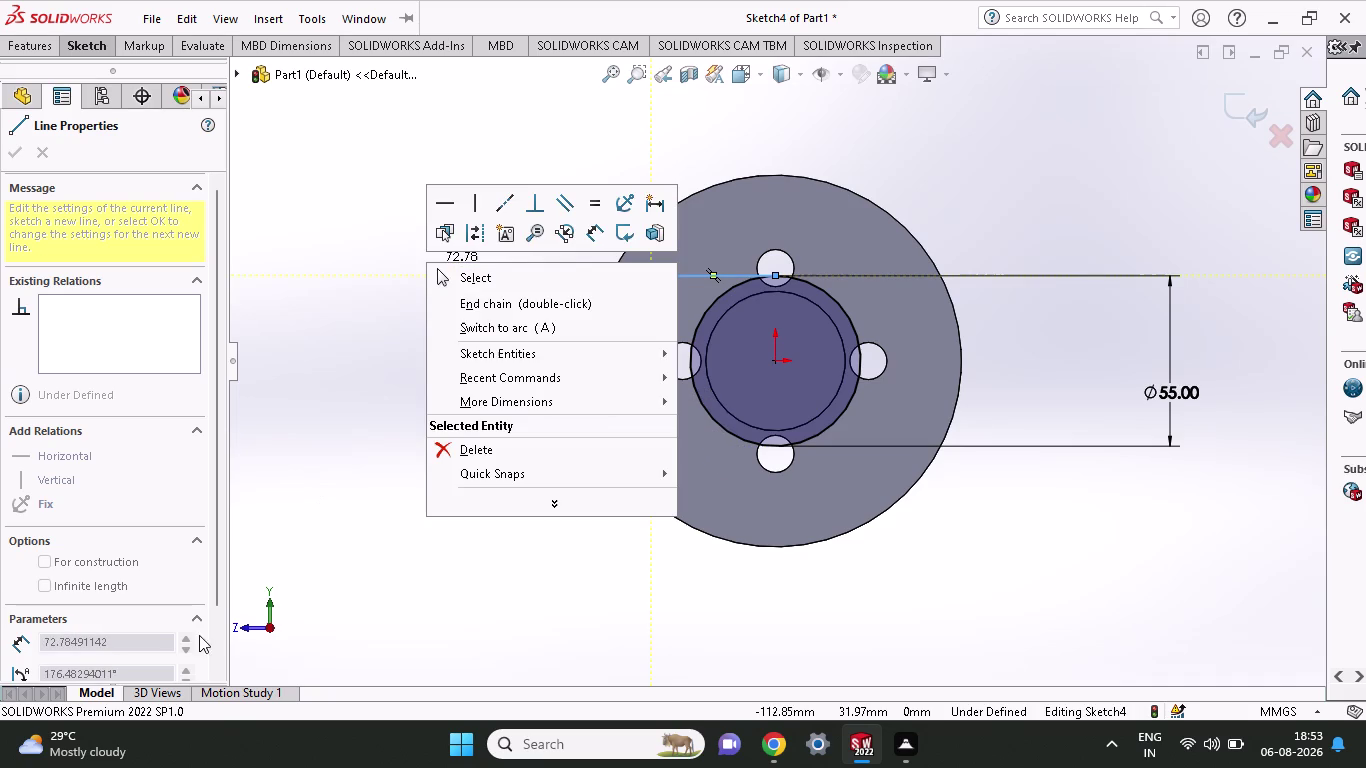
click(467, 276)
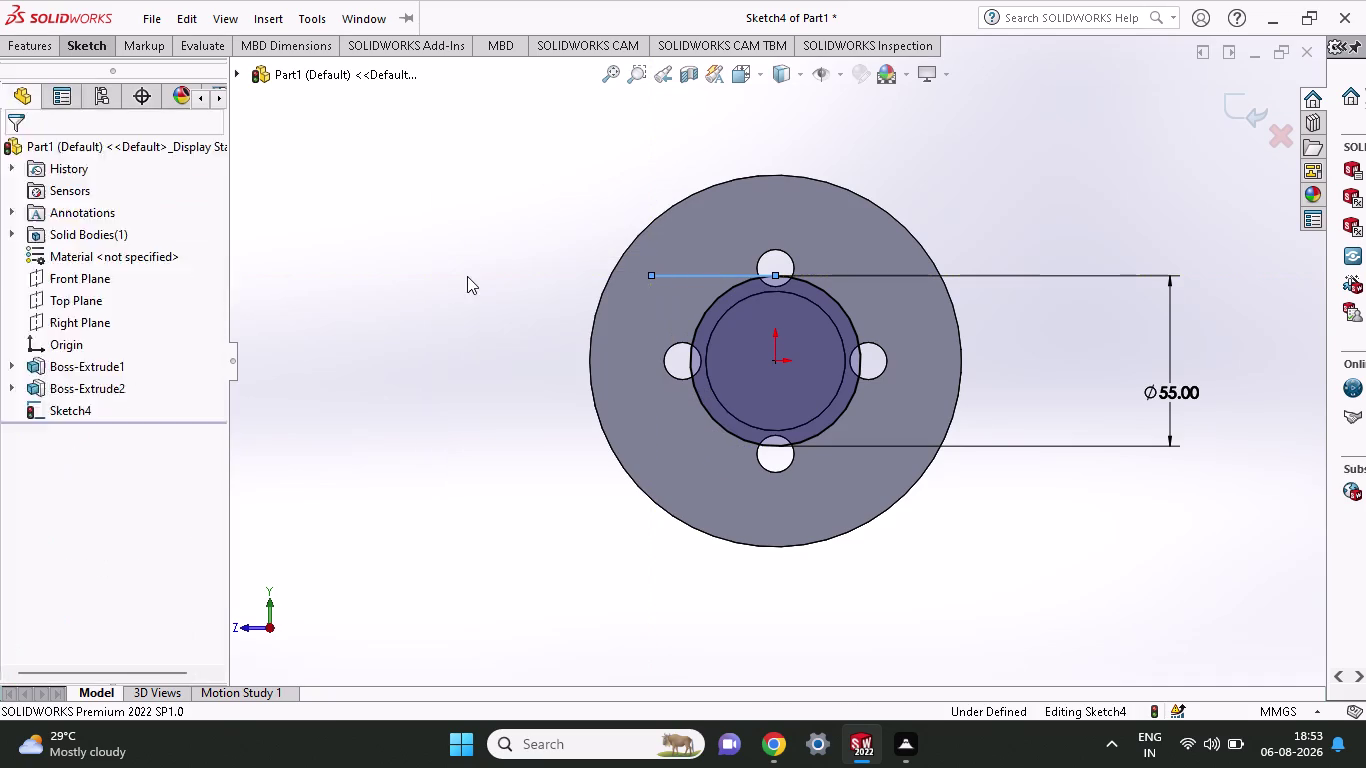
click(20, 45)
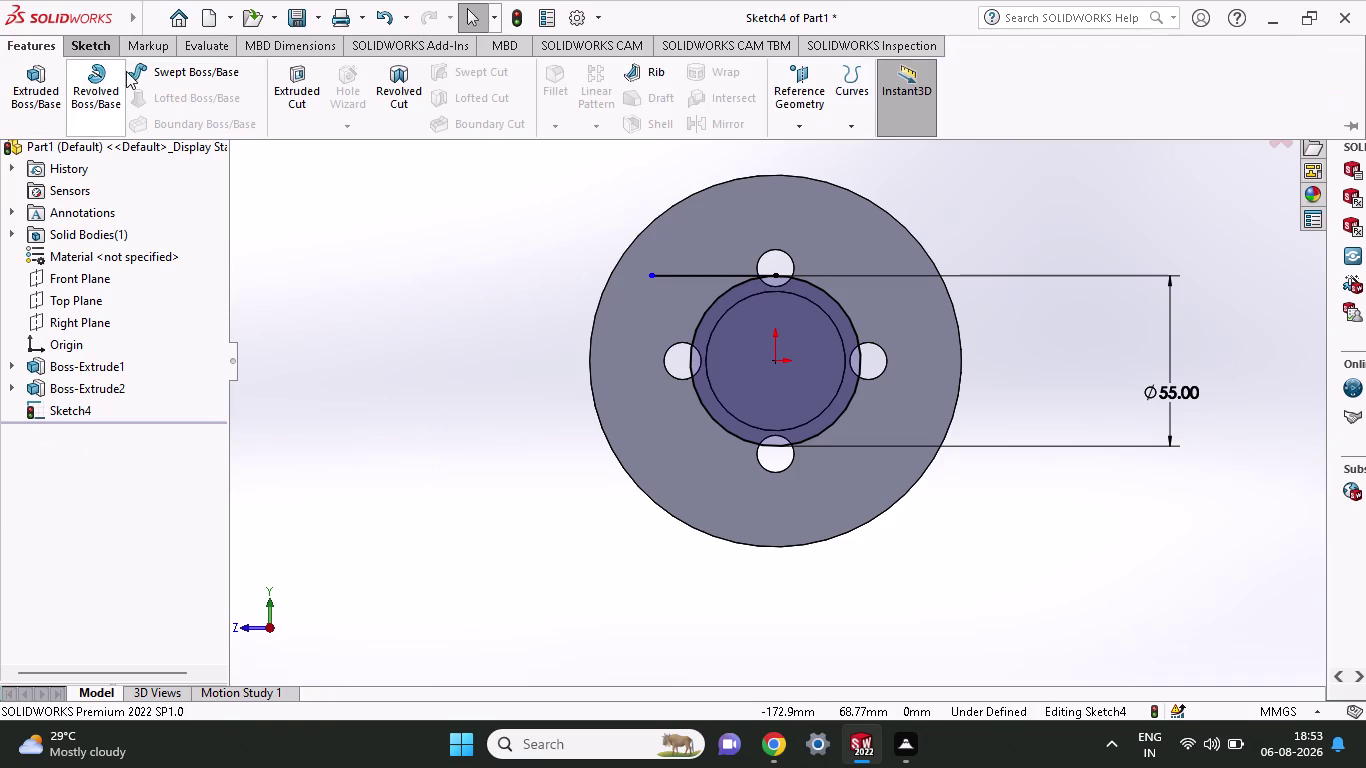
Dimension the horizontal line's length as 40 mm.
click(108, 48)
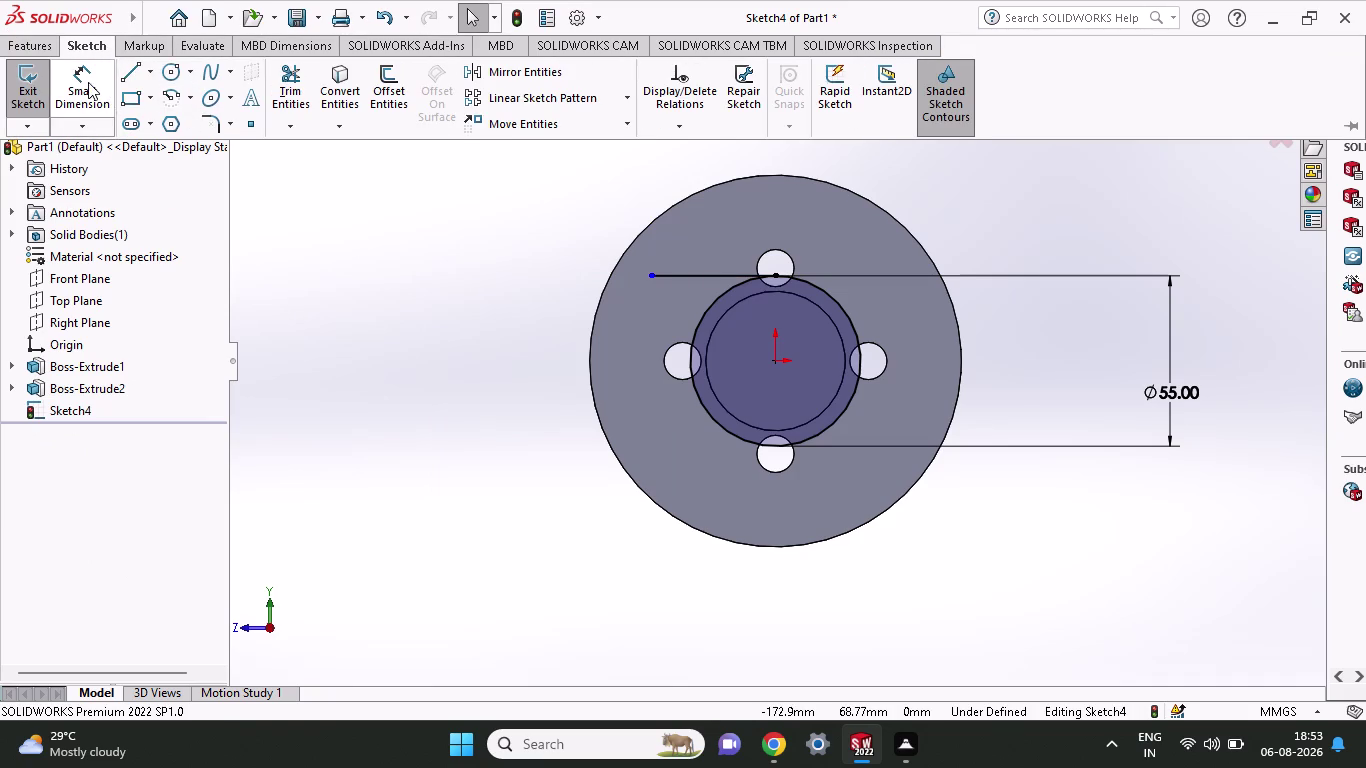
click(88, 82)
click(775, 273)
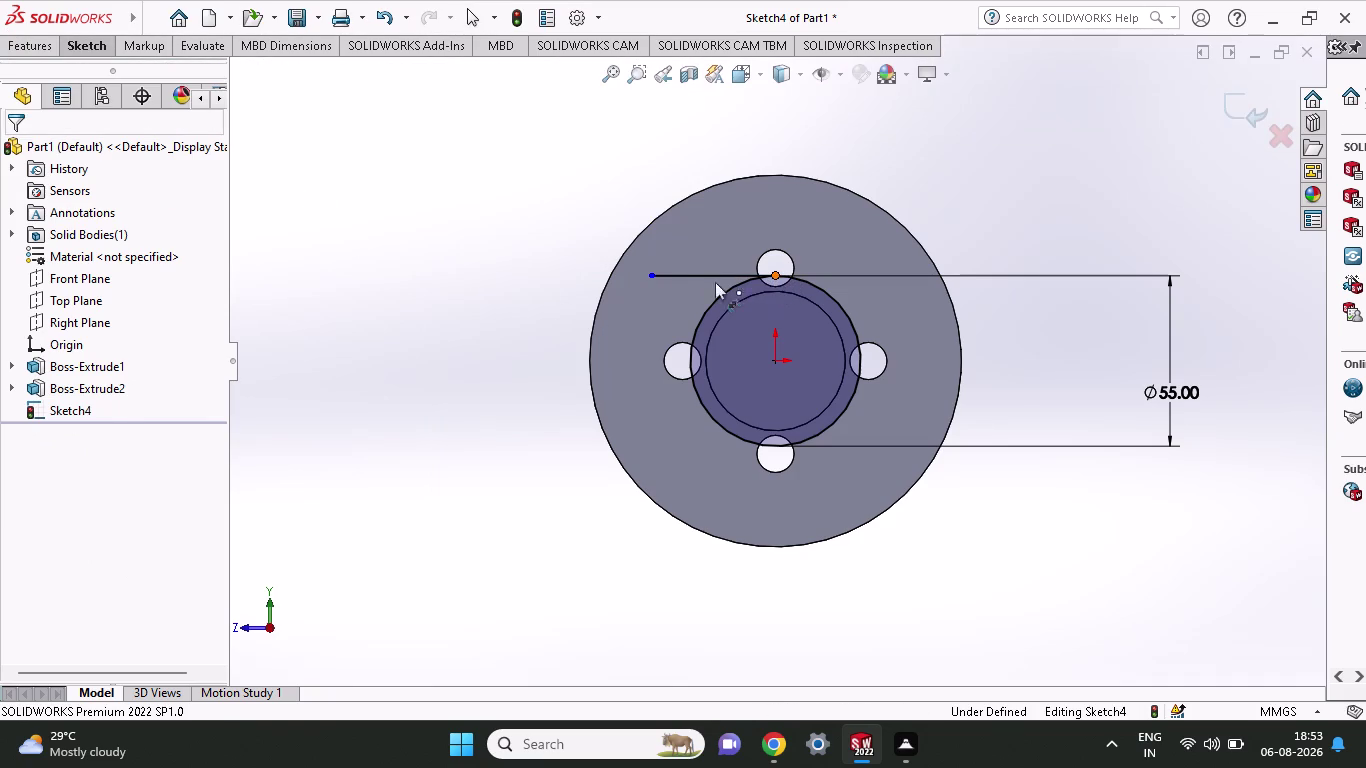
click(650, 276)
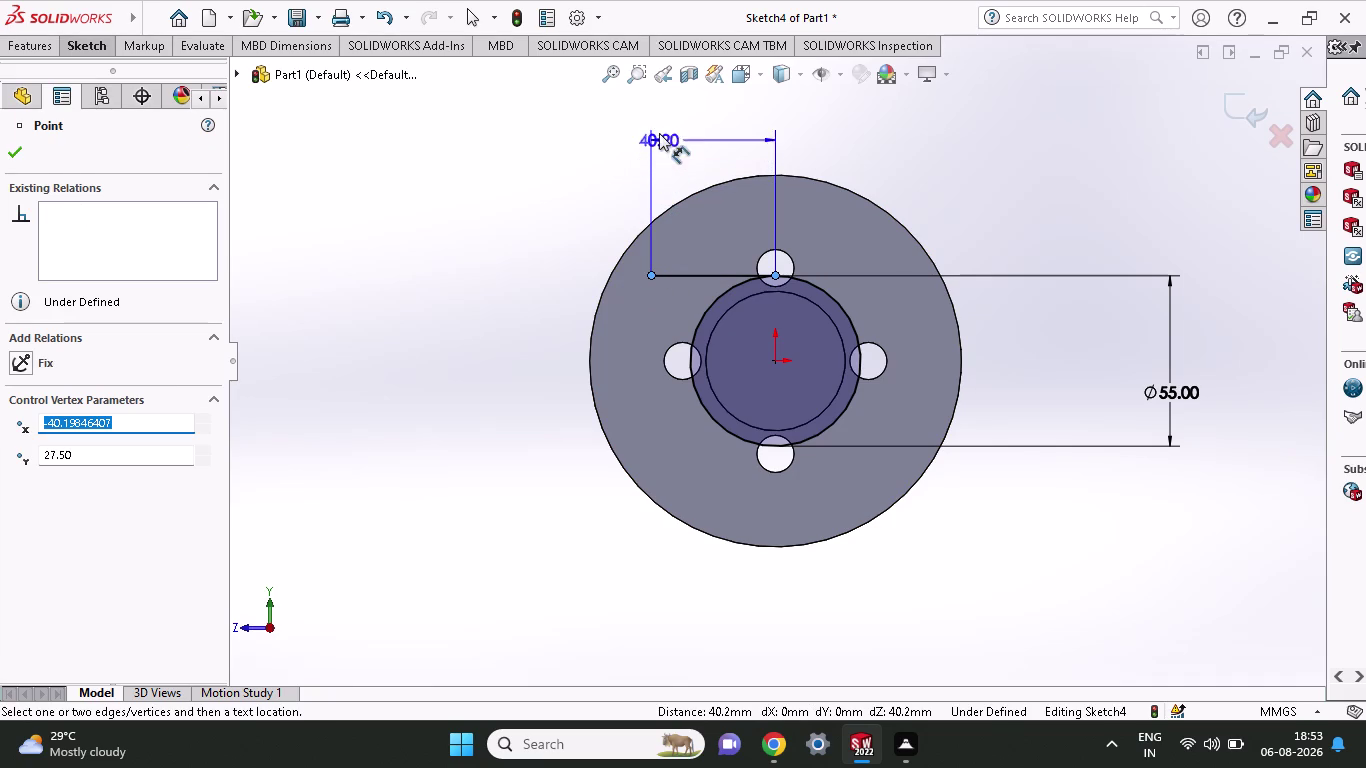
click(661, 127)
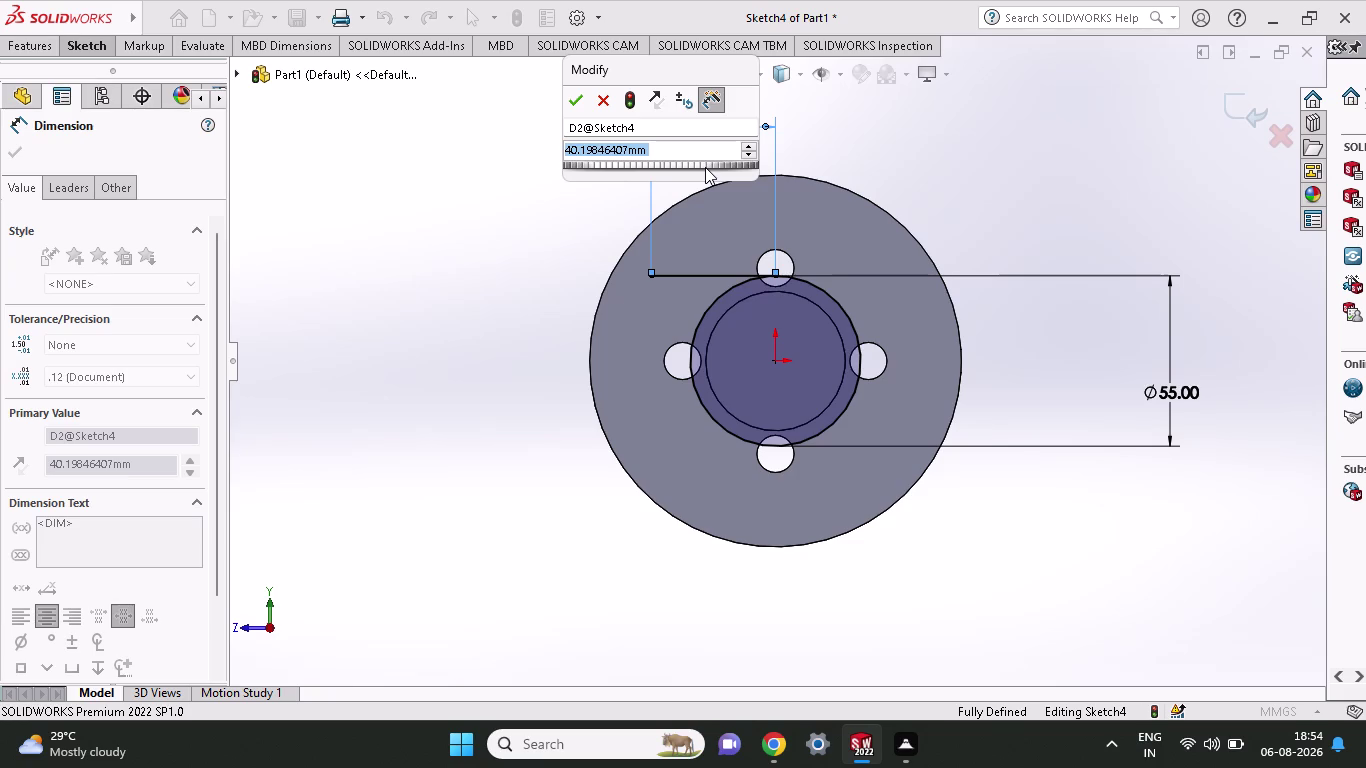
text(40)
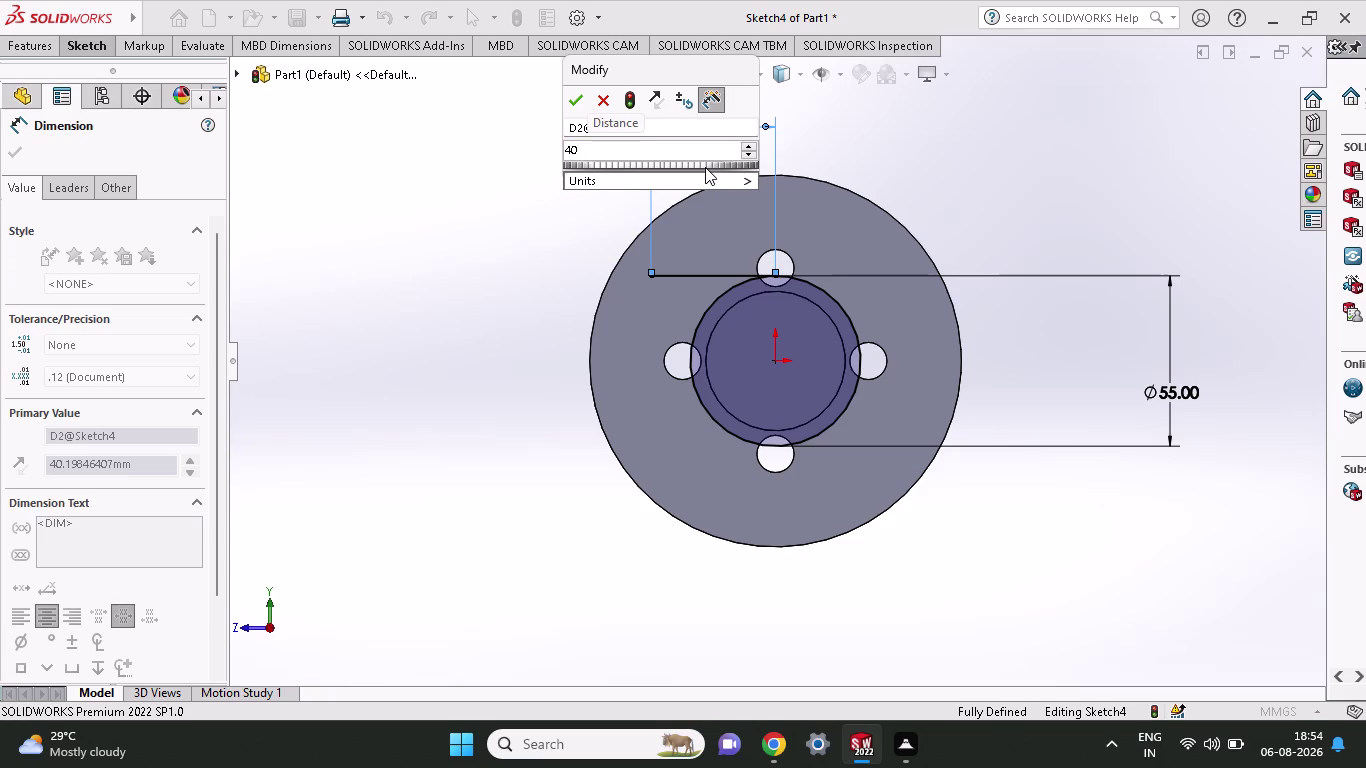
key(Return)
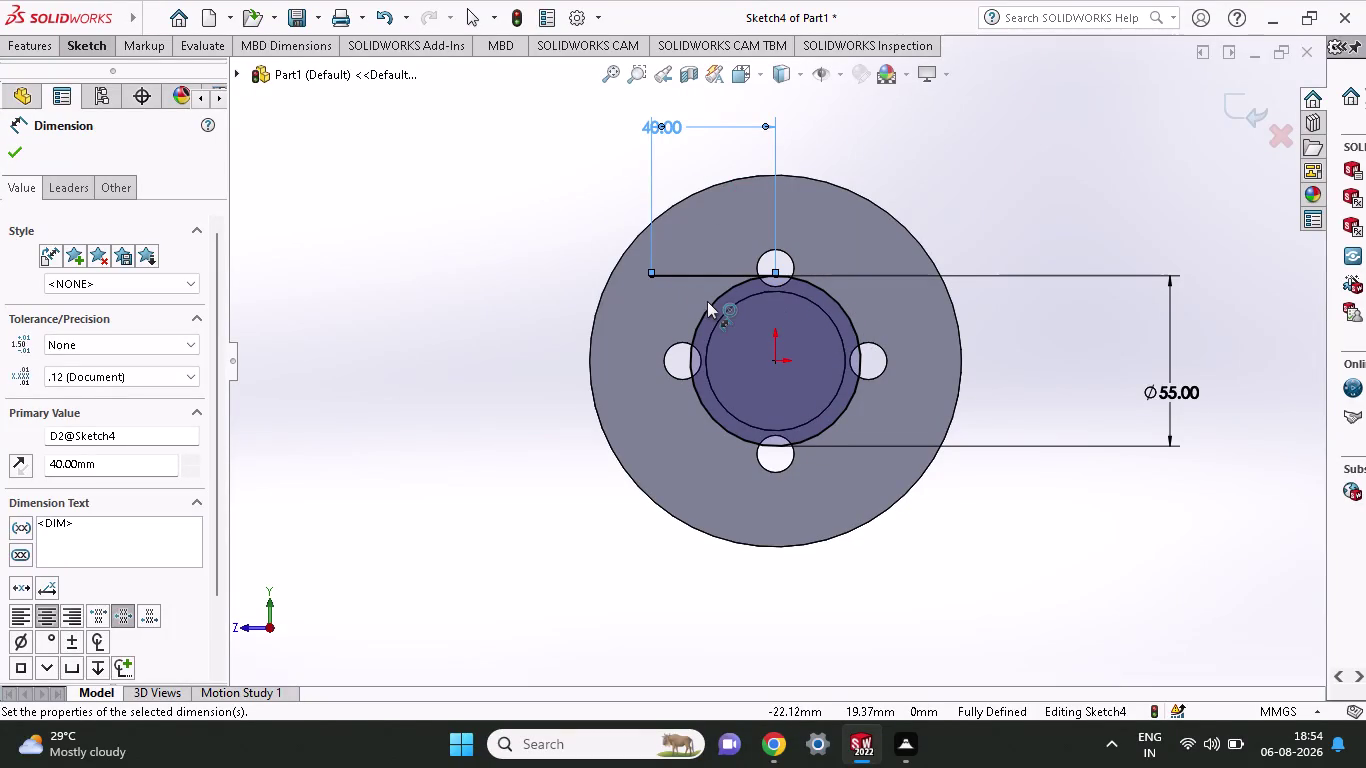
right_click(475, 252)
click(332, 207)
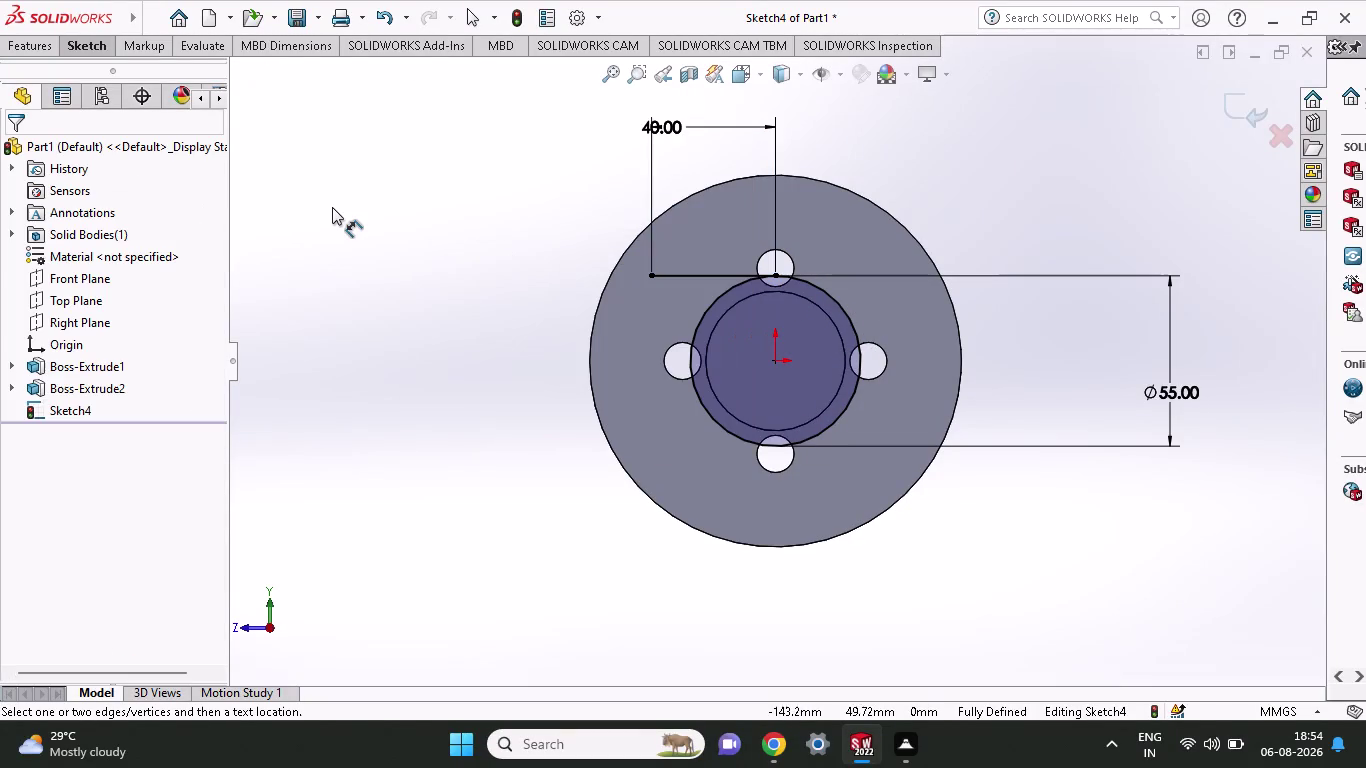
key(Escape)
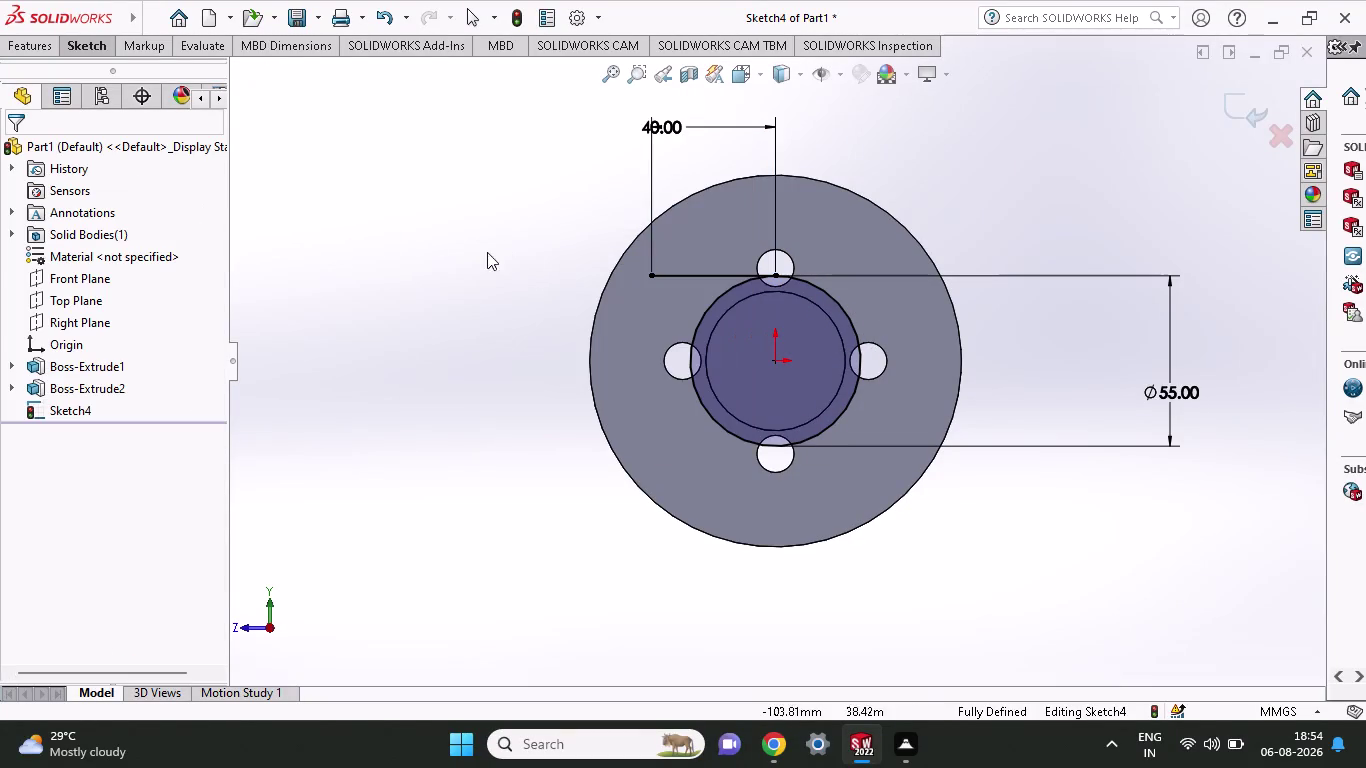
Bring up the 55 mm circle's context options, then clear the selection.
click(702, 319)
right_click(702, 319)
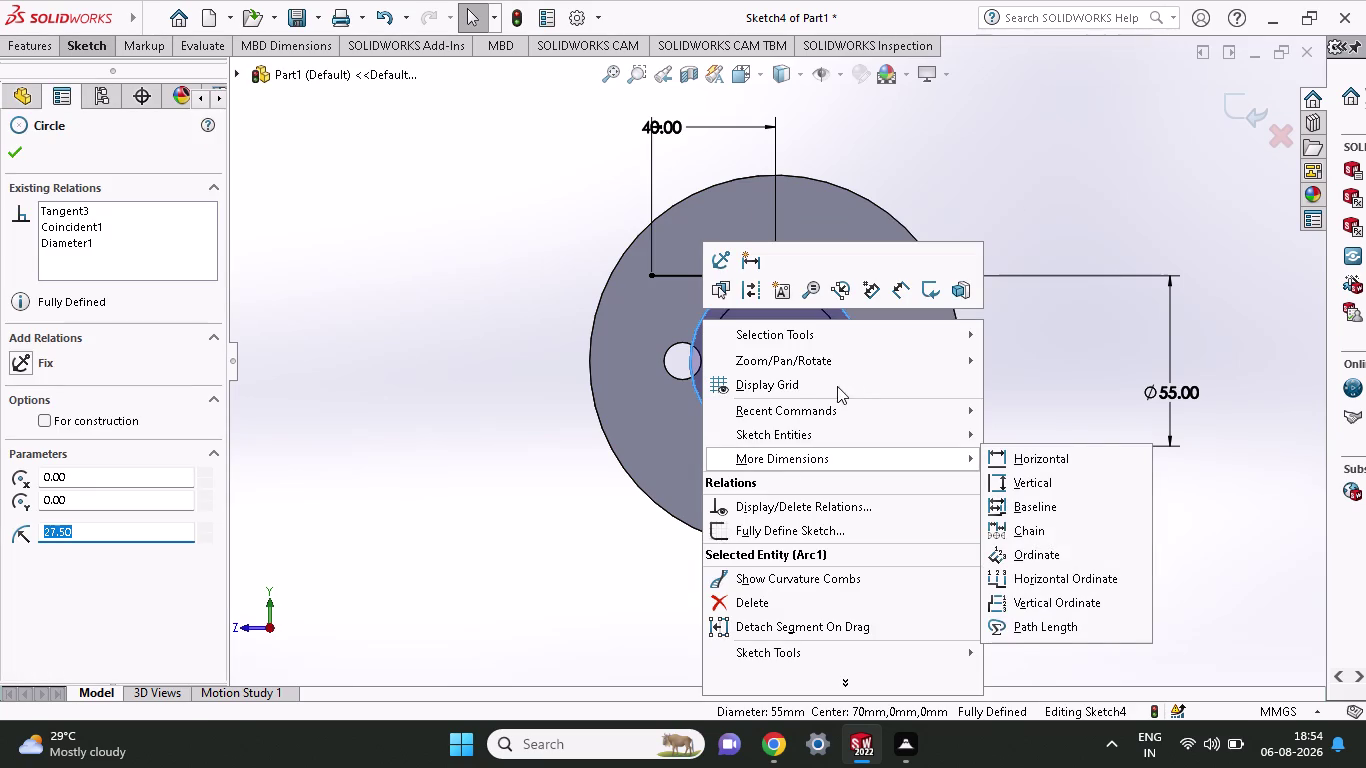
click(474, 444)
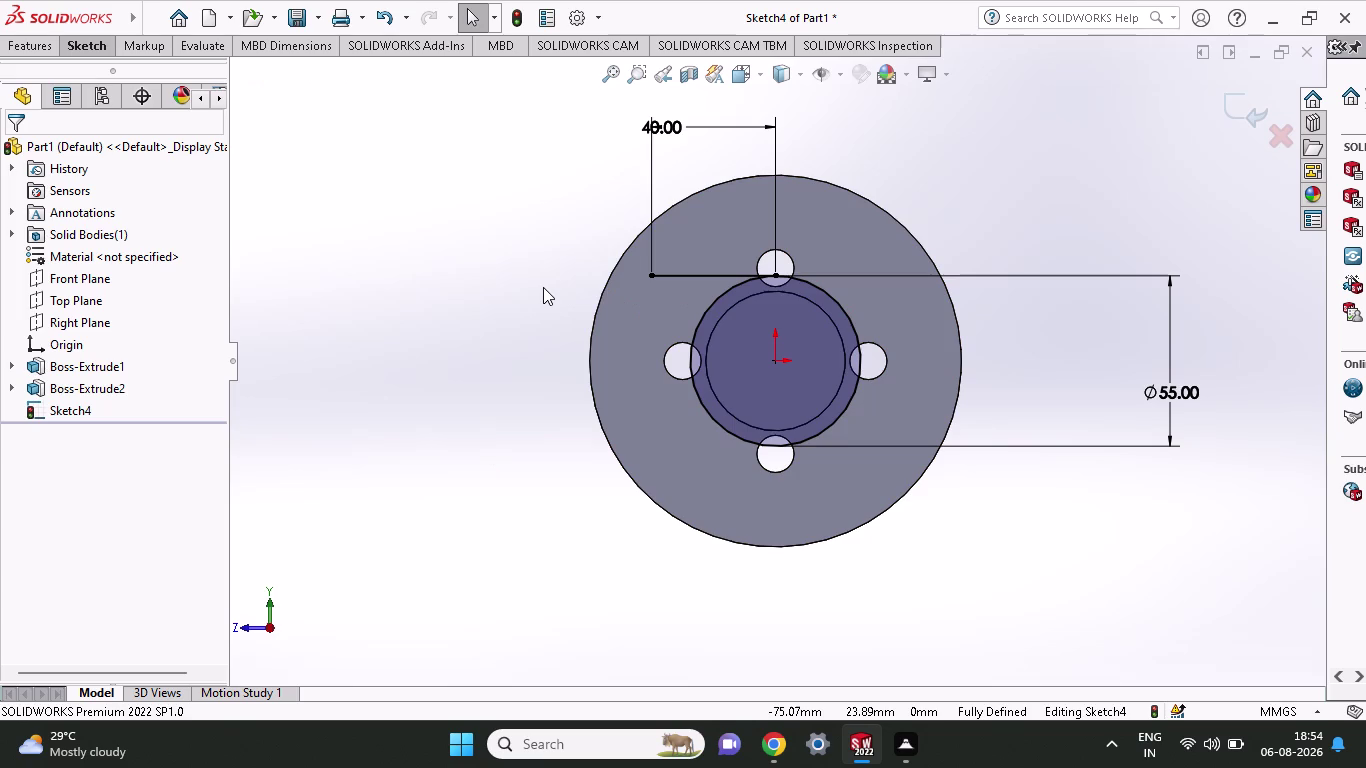
click(83, 43)
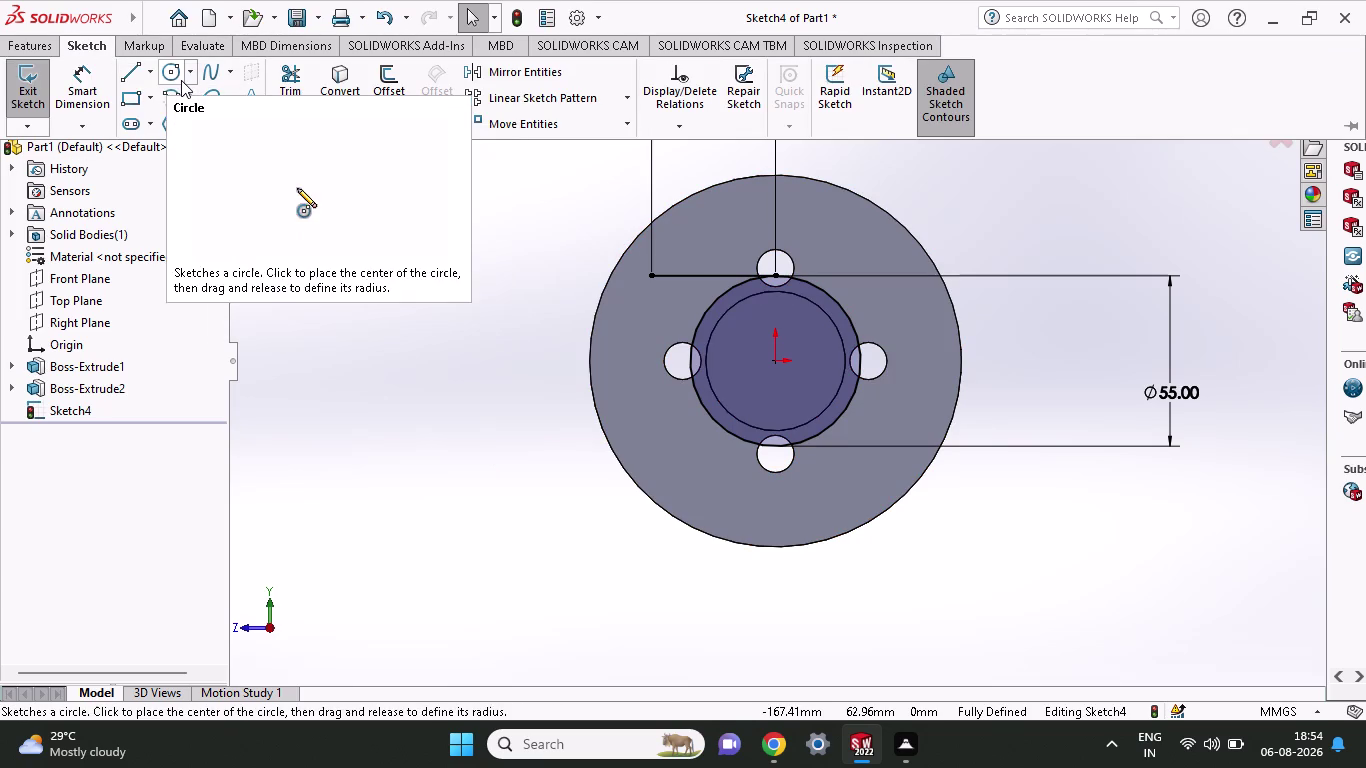
Draw an outer circle at (-40, 0) reaching the line end, plus a smaller concentric circle.
click(181, 80)
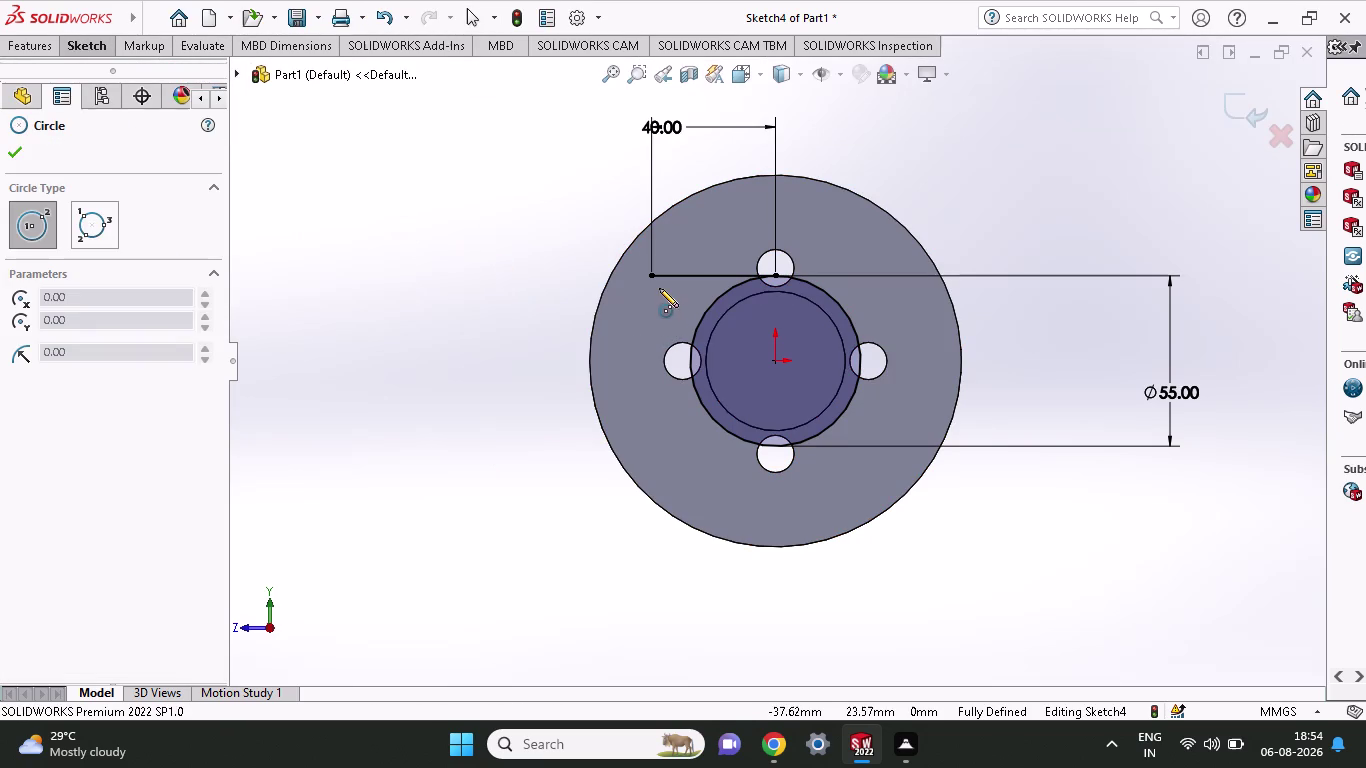
click(653, 364)
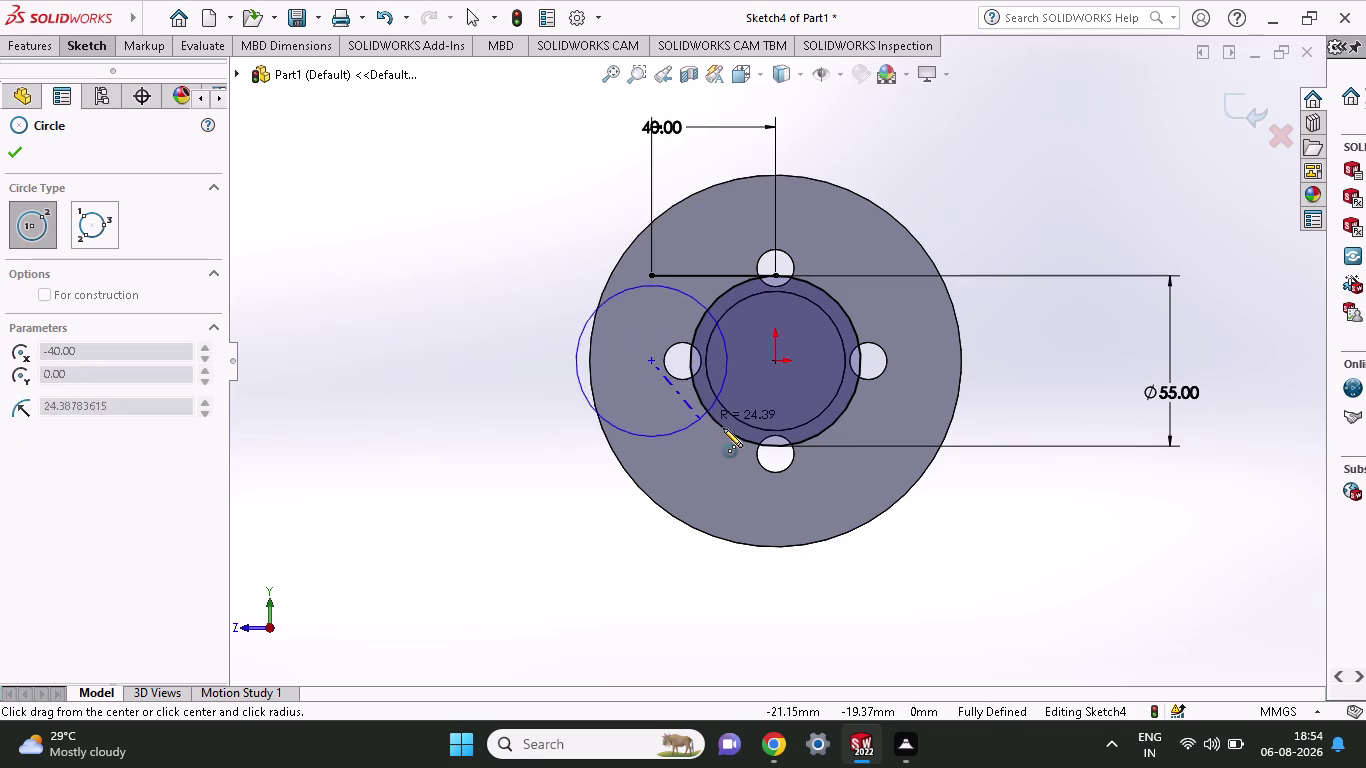
click(649, 277)
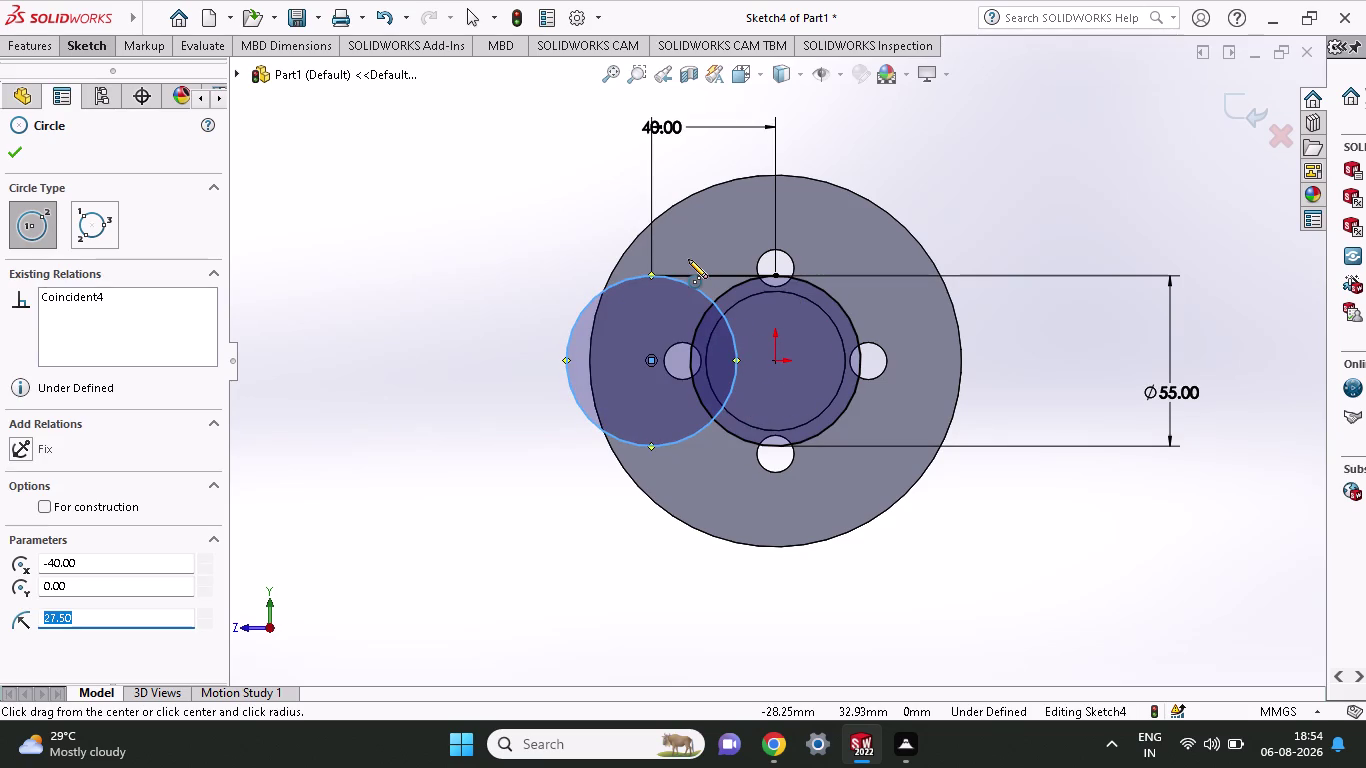
click(651, 358)
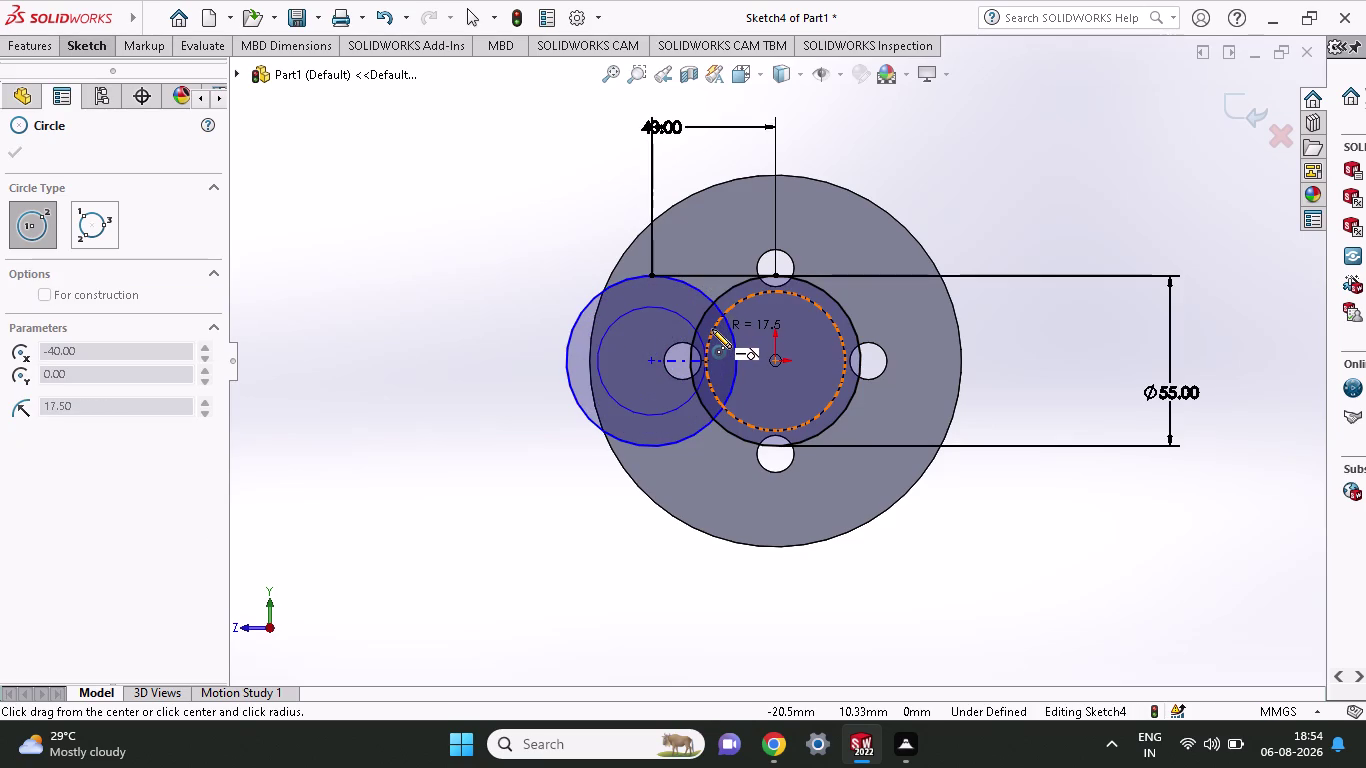
click(656, 293)
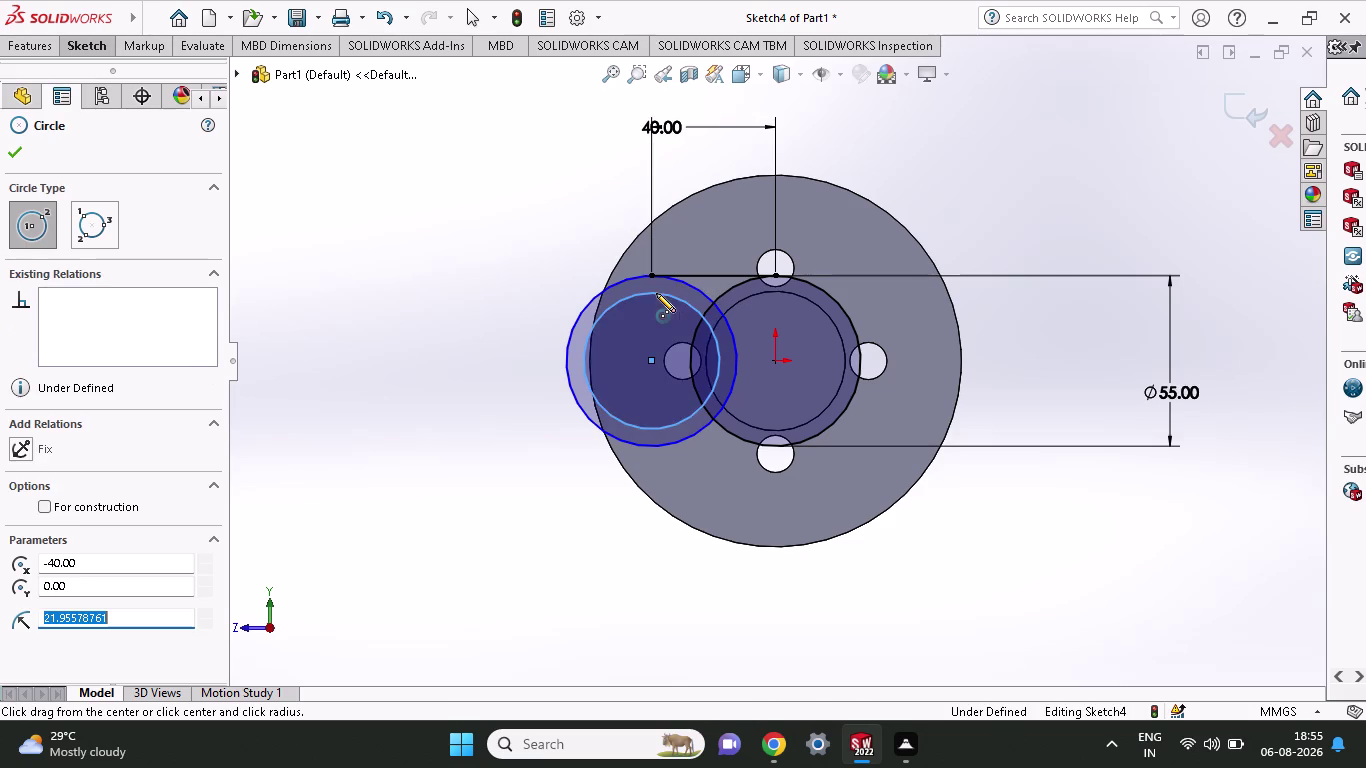
click(78, 45)
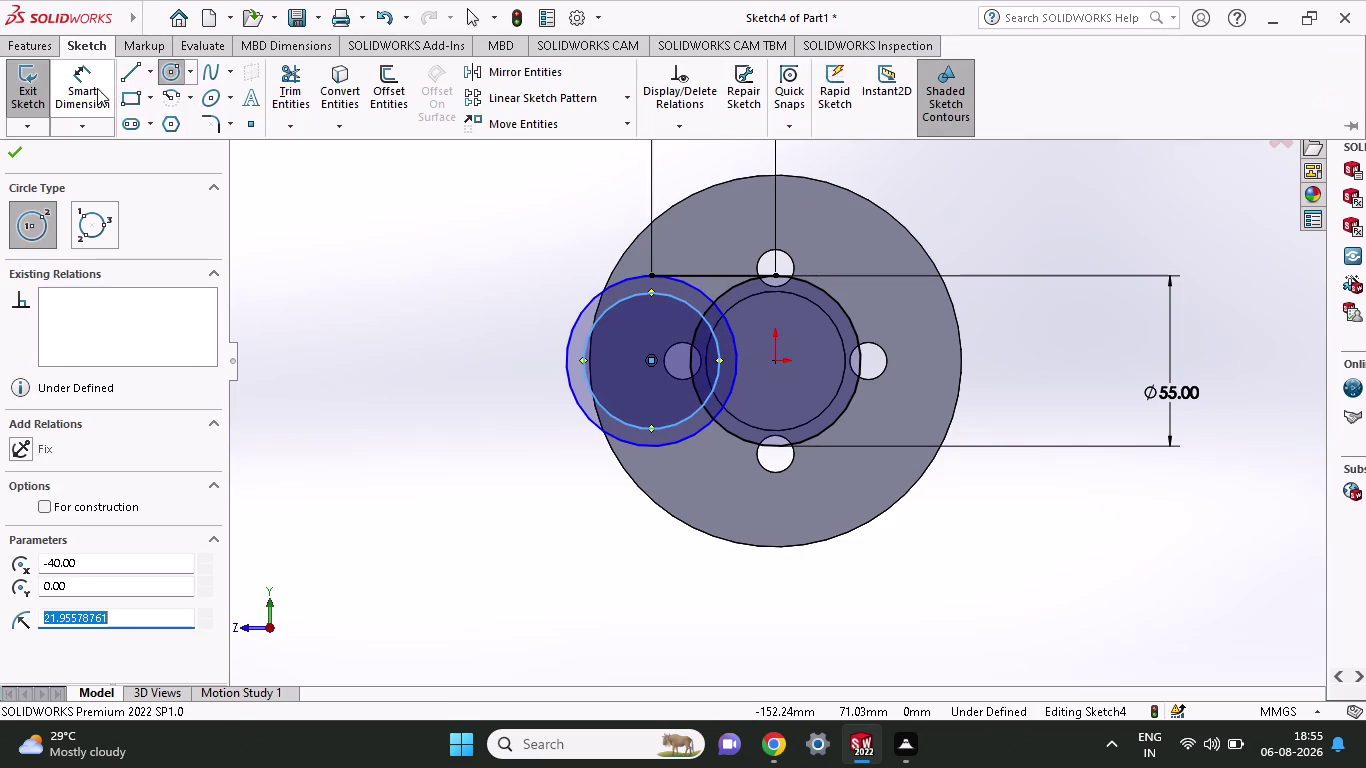
click(97, 88)
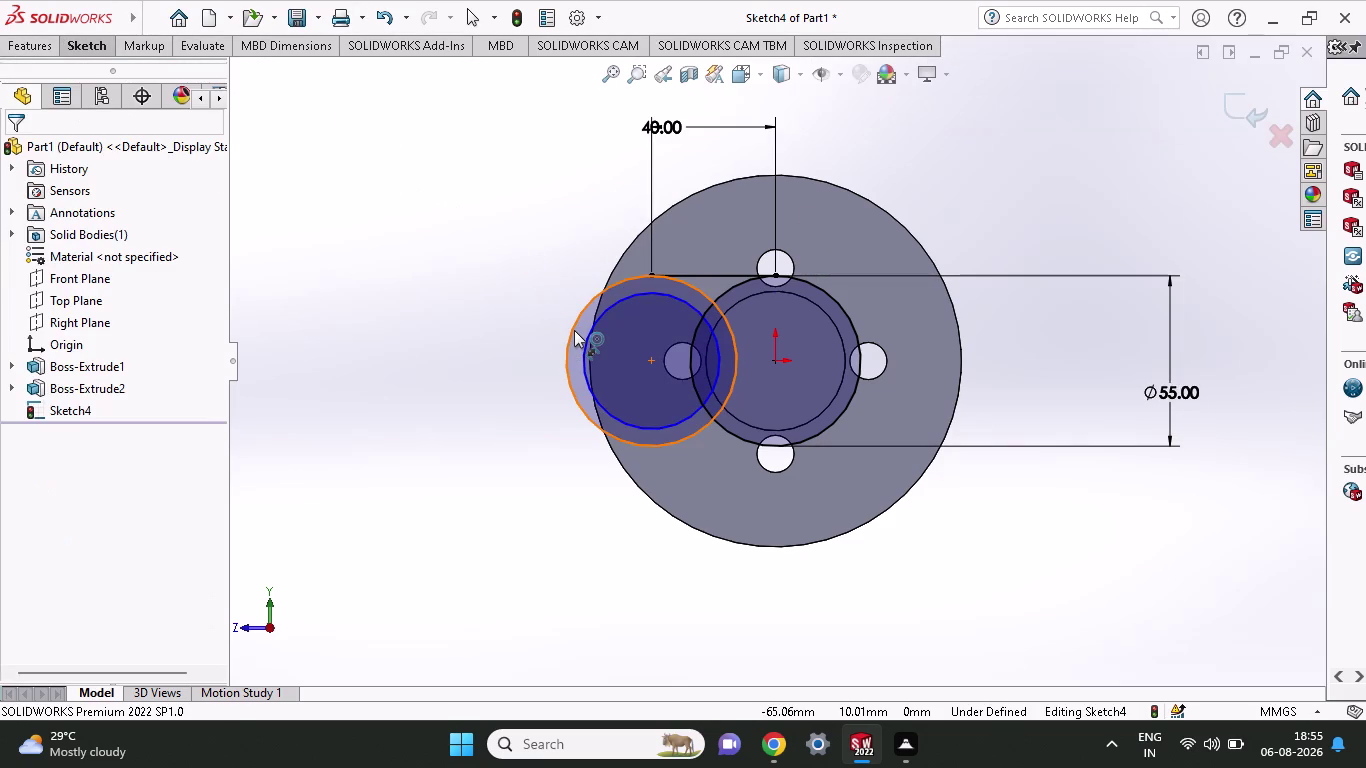
Dimension the outer left circle at 55 mm diameter.
click(574, 330)
click(405, 327)
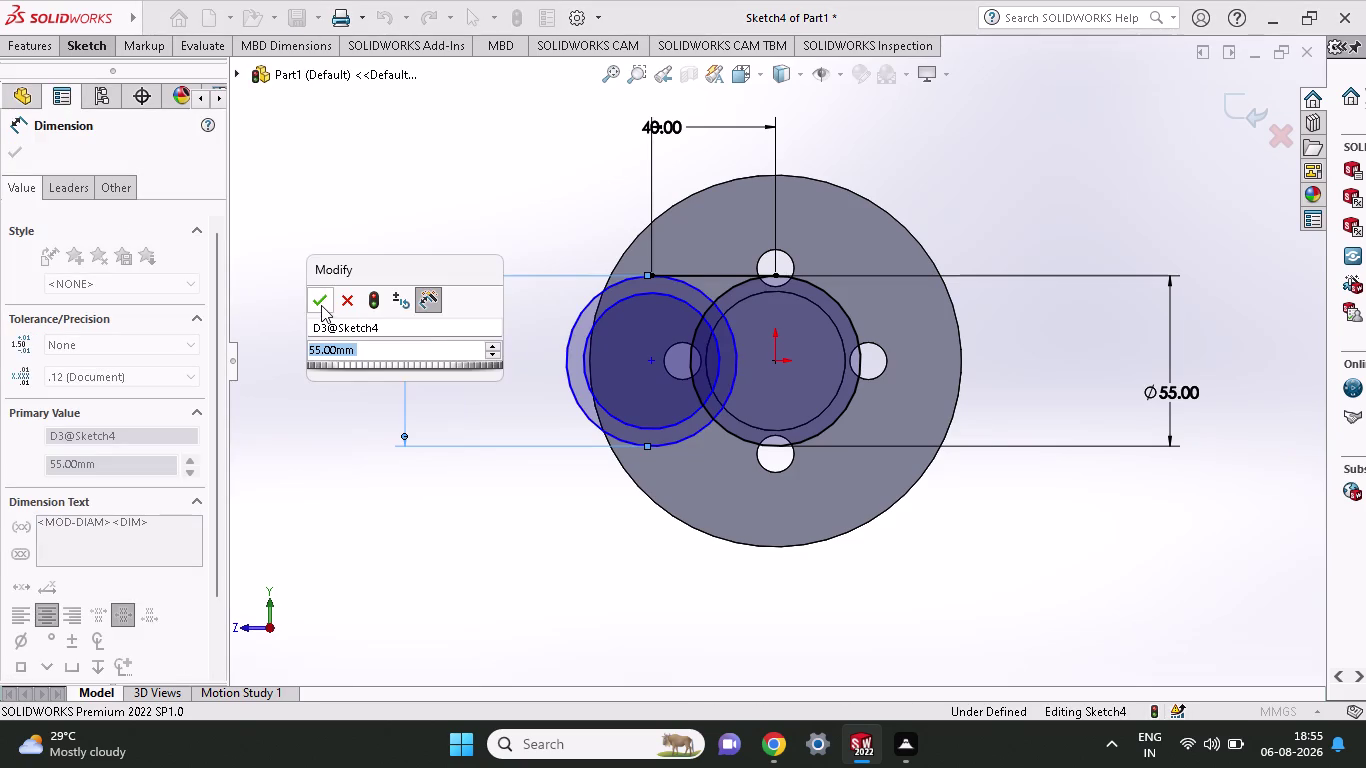
click(321, 305)
click(87, 45)
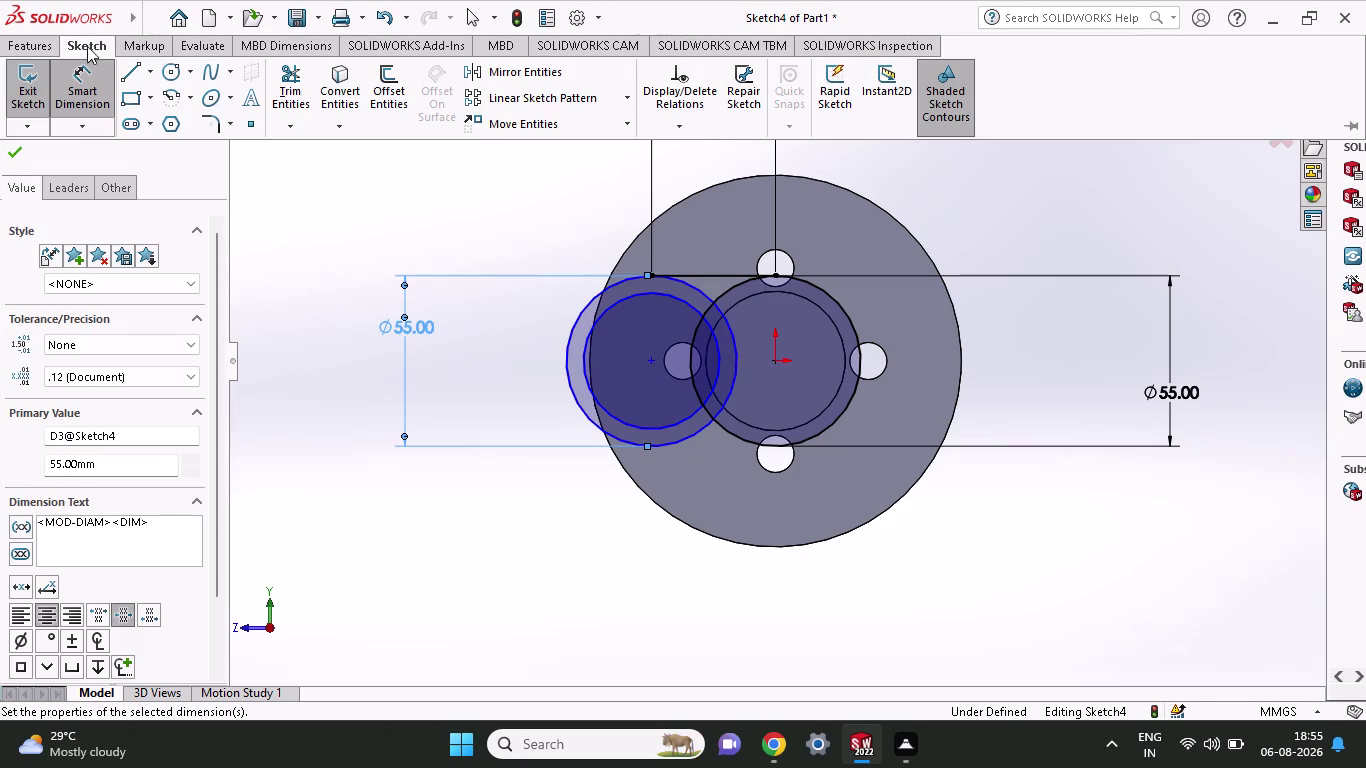
click(80, 68)
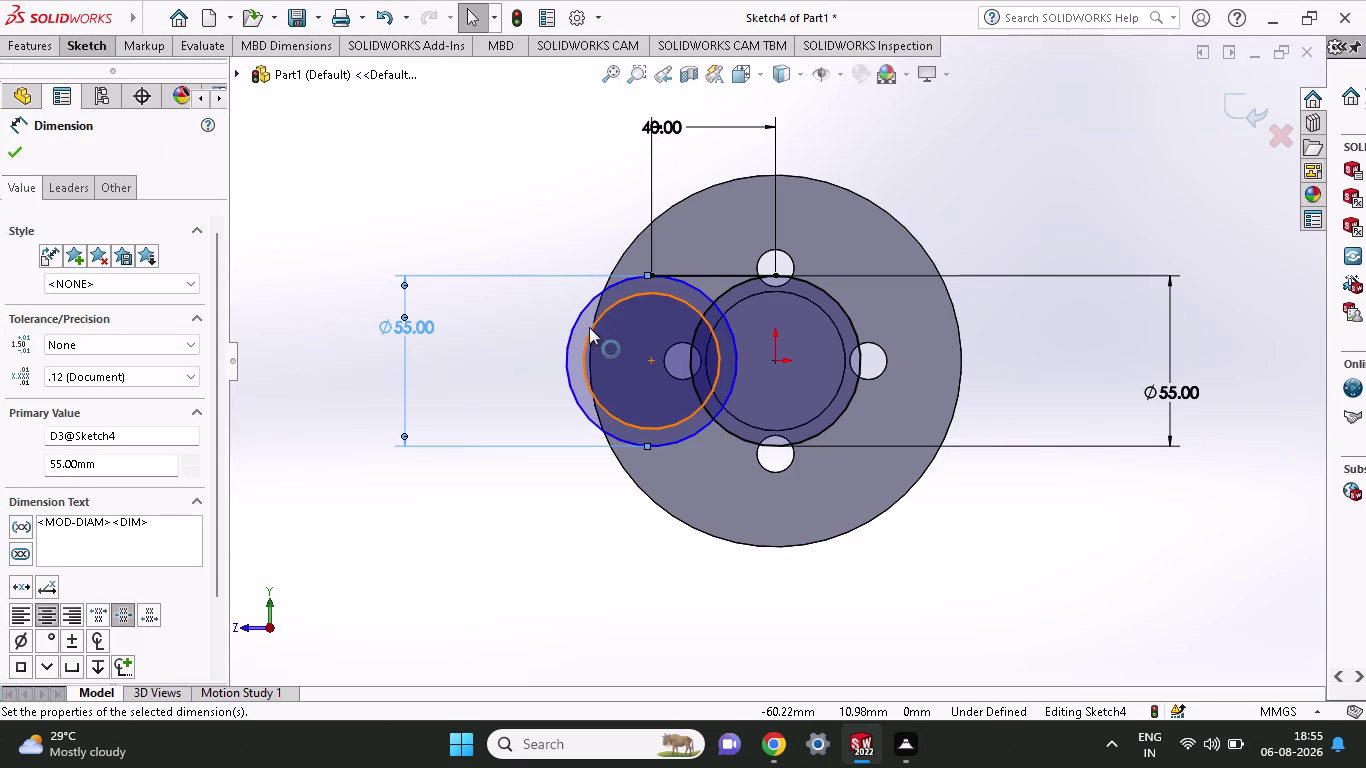
Add a diameter dimension to the inner circle, reading 43.91 mm.
click(102, 51)
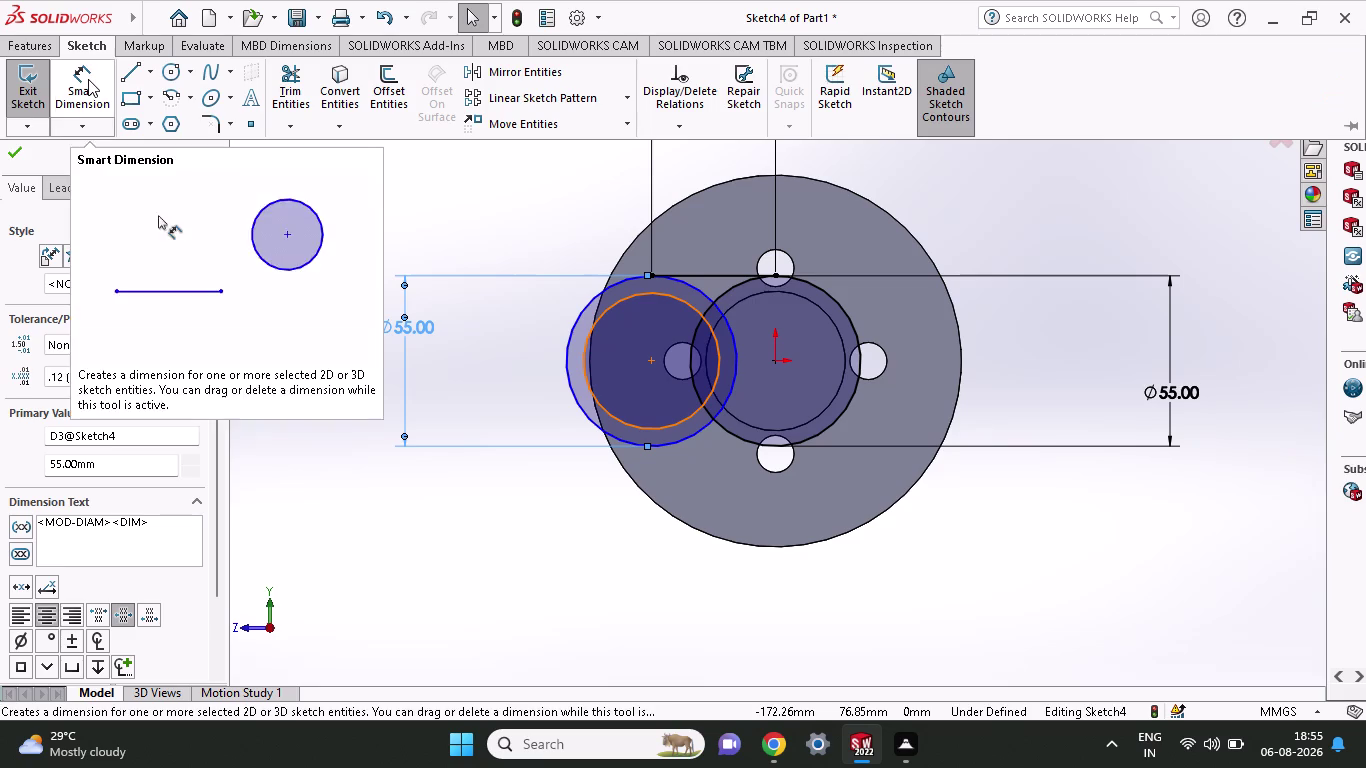
click(88, 79)
click(586, 328)
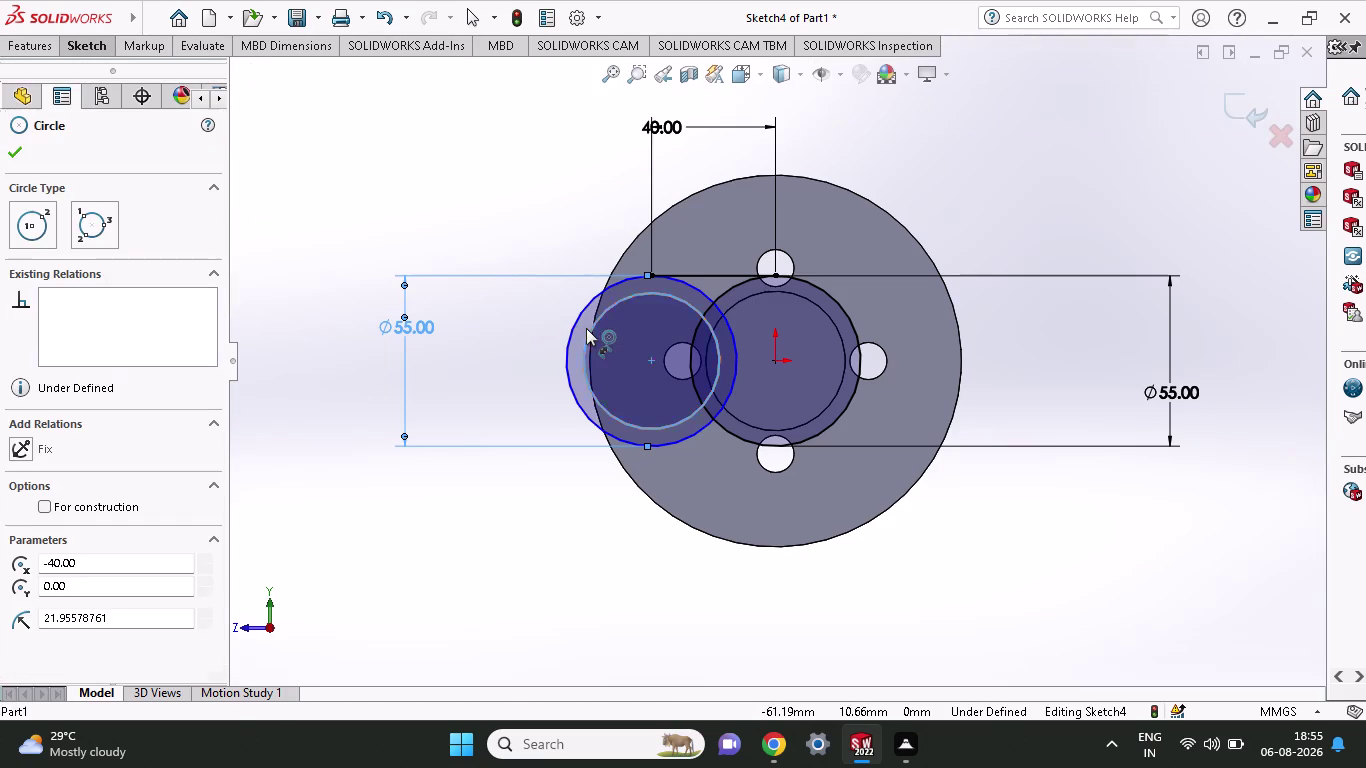
click(497, 170)
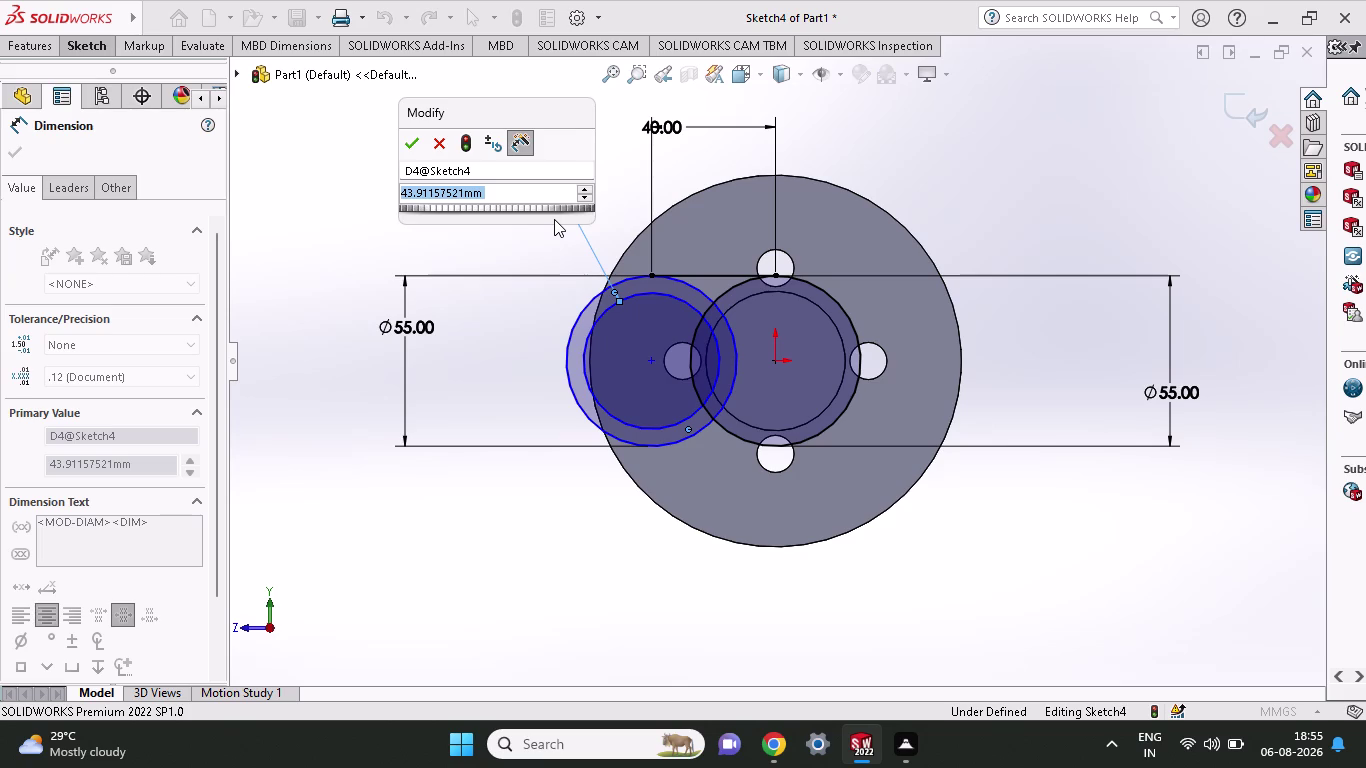
click(433, 139)
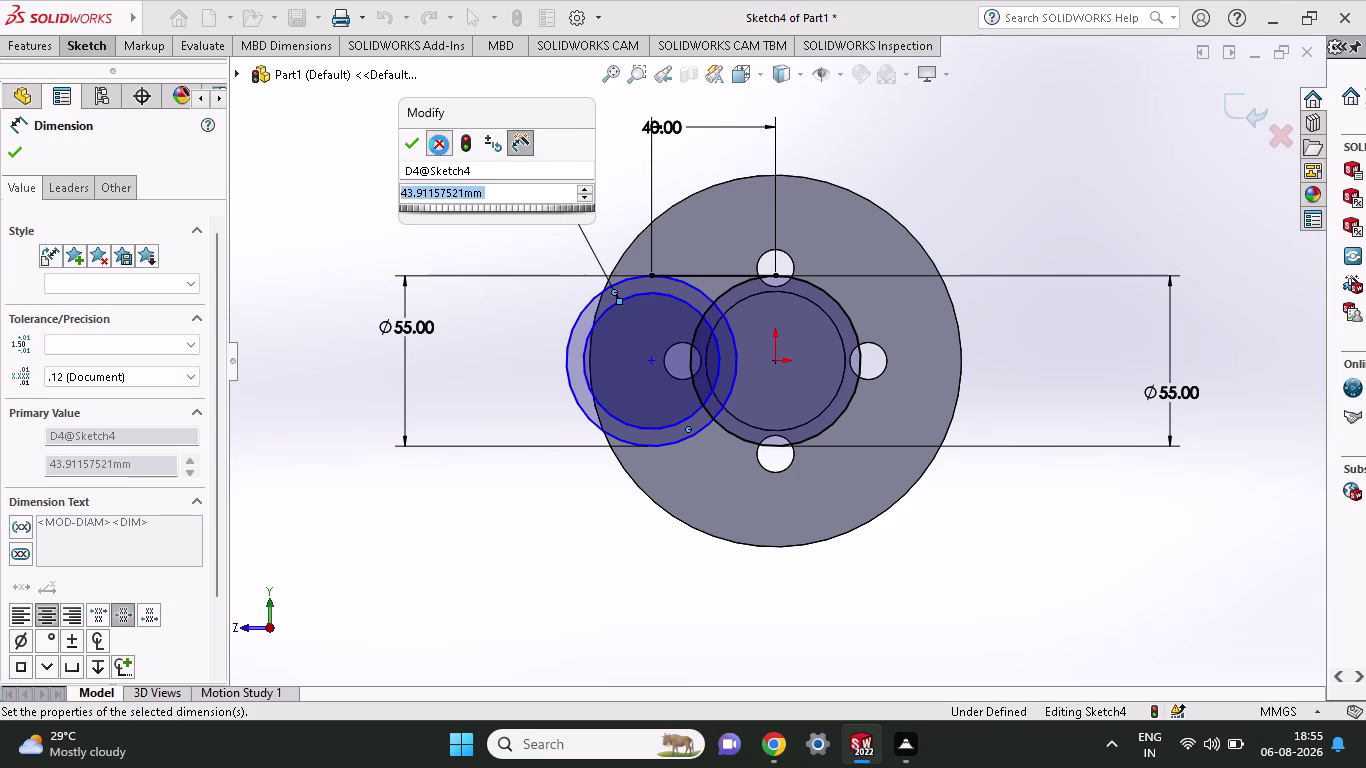
Select the left circle's 43.91 diameter dimension and bring up its context options.
right_click(584, 349)
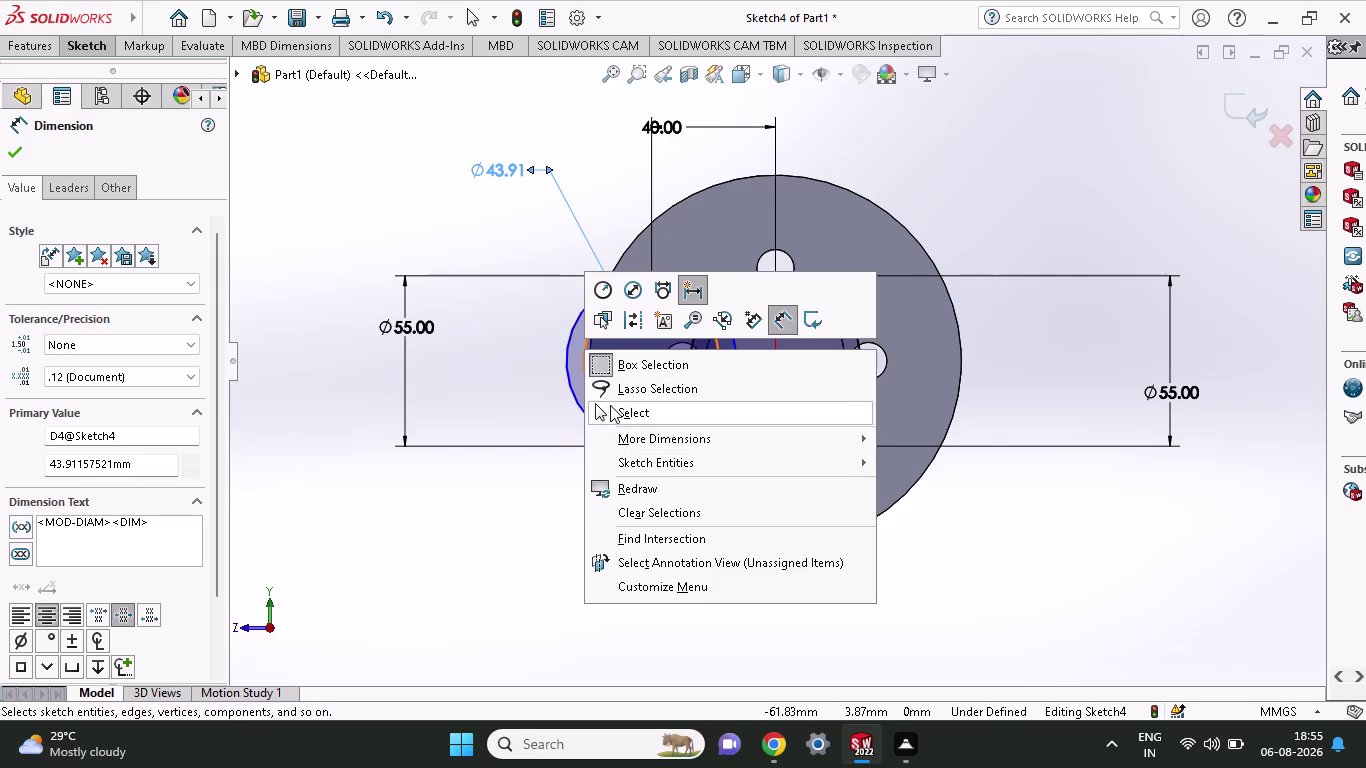
key(Escape)
click(586, 369)
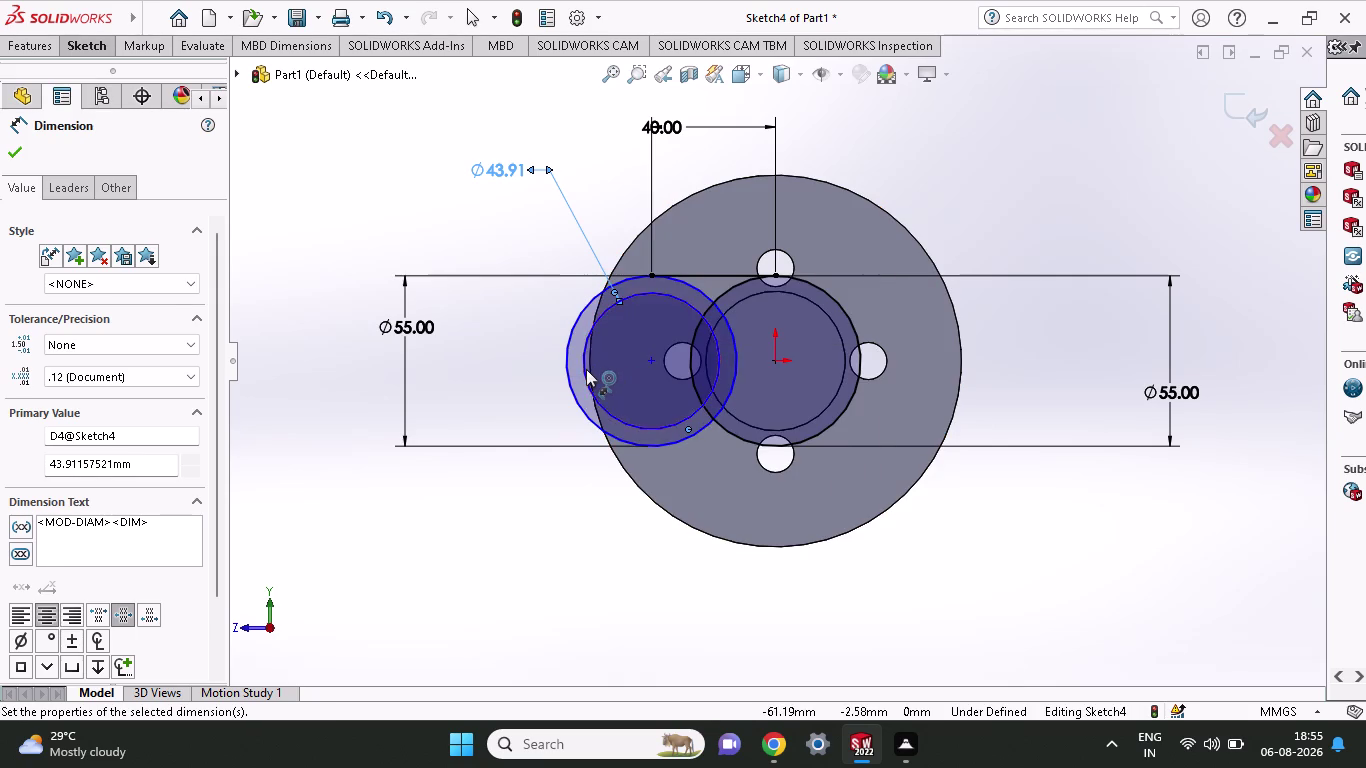
right_click(586, 369)
right_click(627, 420)
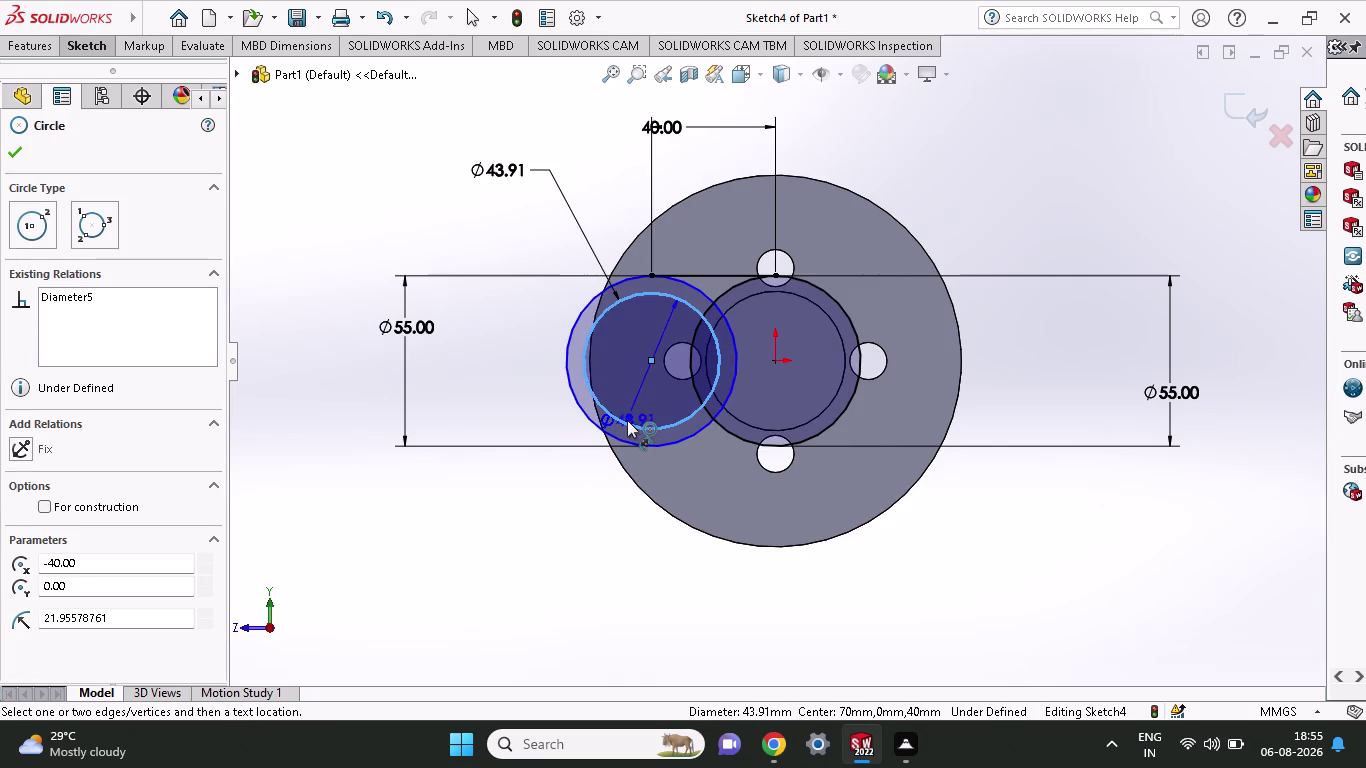
right_click(467, 416)
key(Escape)
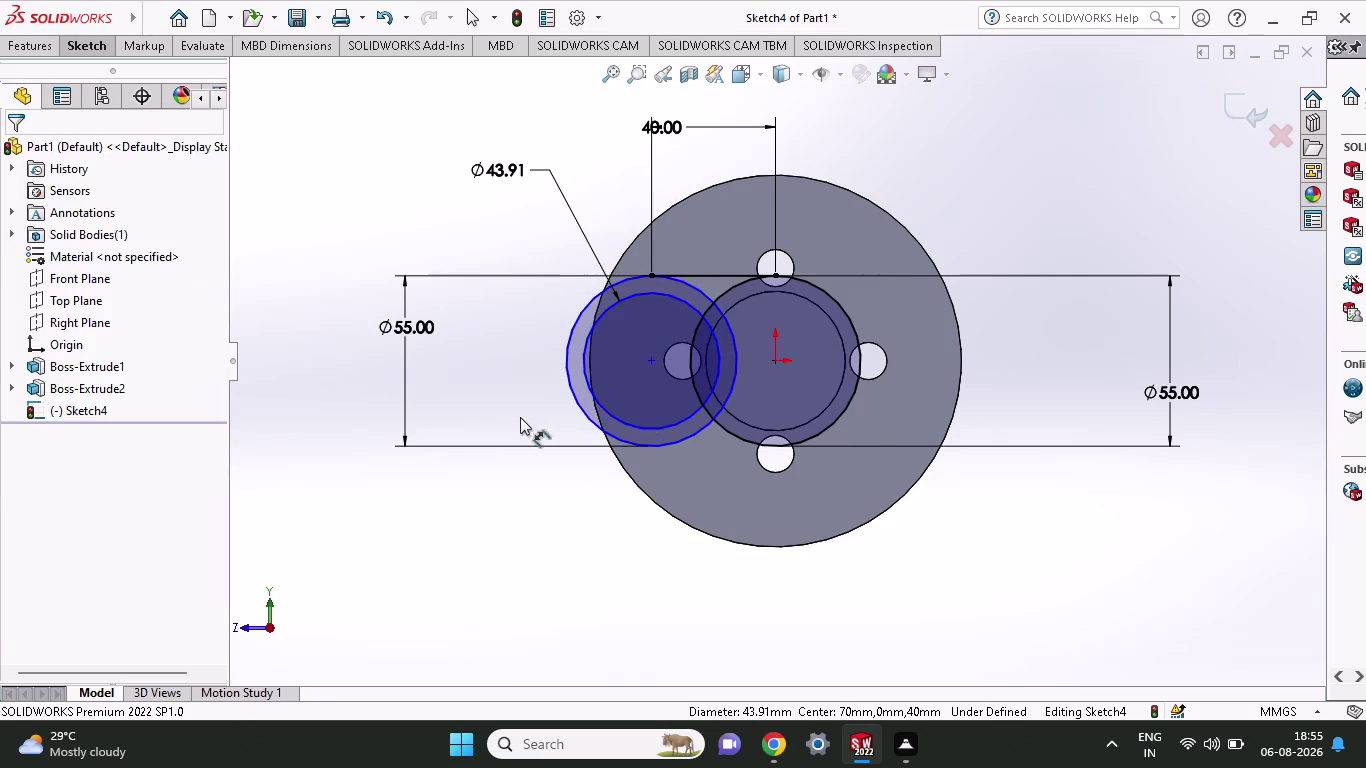
click(593, 398)
right_click(592, 398)
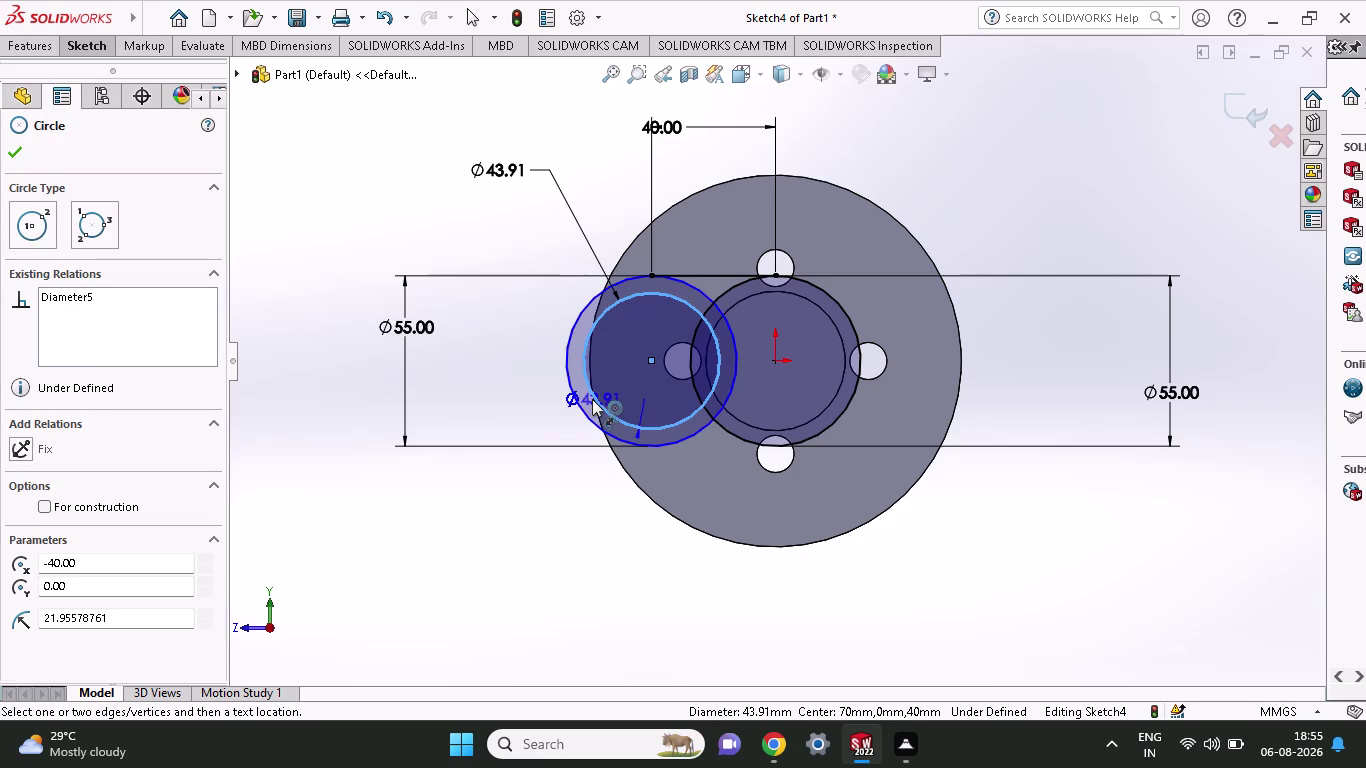
key(Escape)
key(Escape)
click(600, 404)
right_click(600, 404)
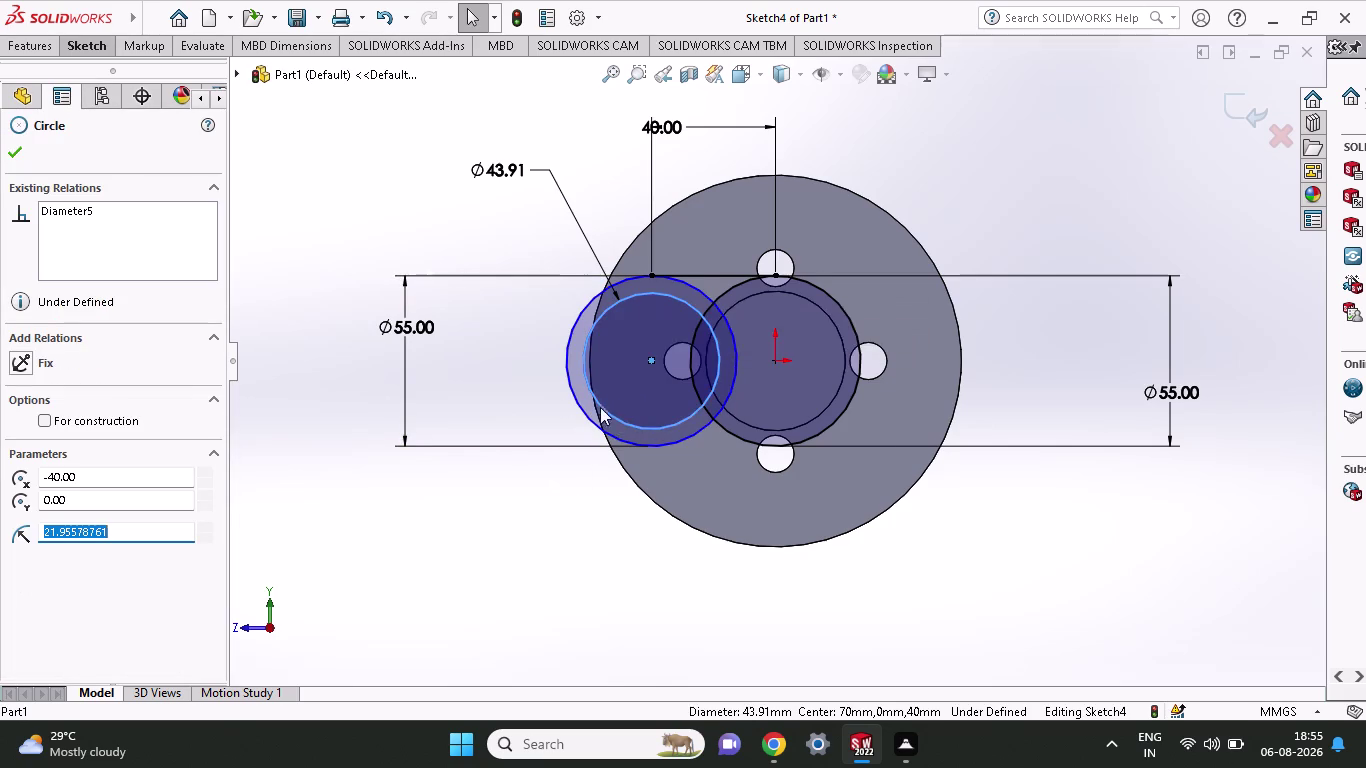
Delete the Ø43.91 diameter dimension, confirming with Yes.
click(680, 669)
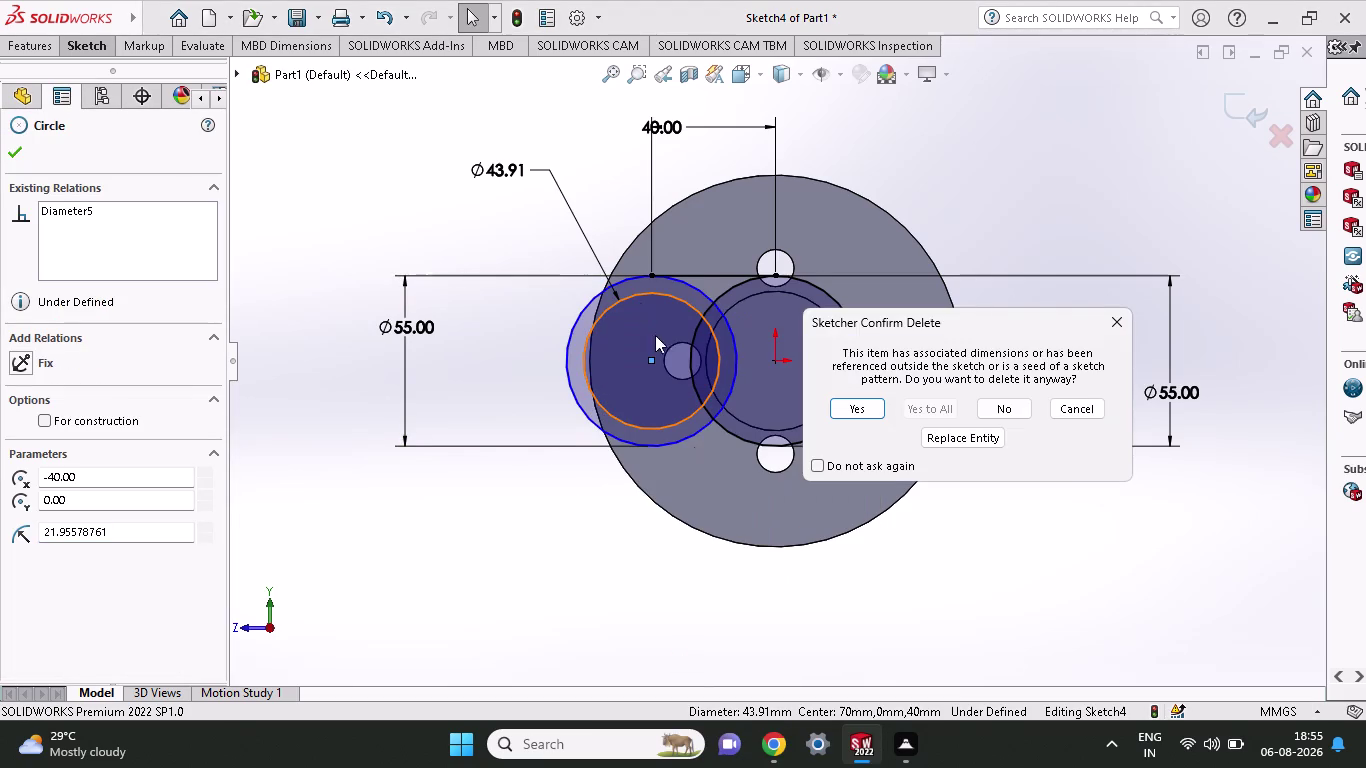
click(852, 411)
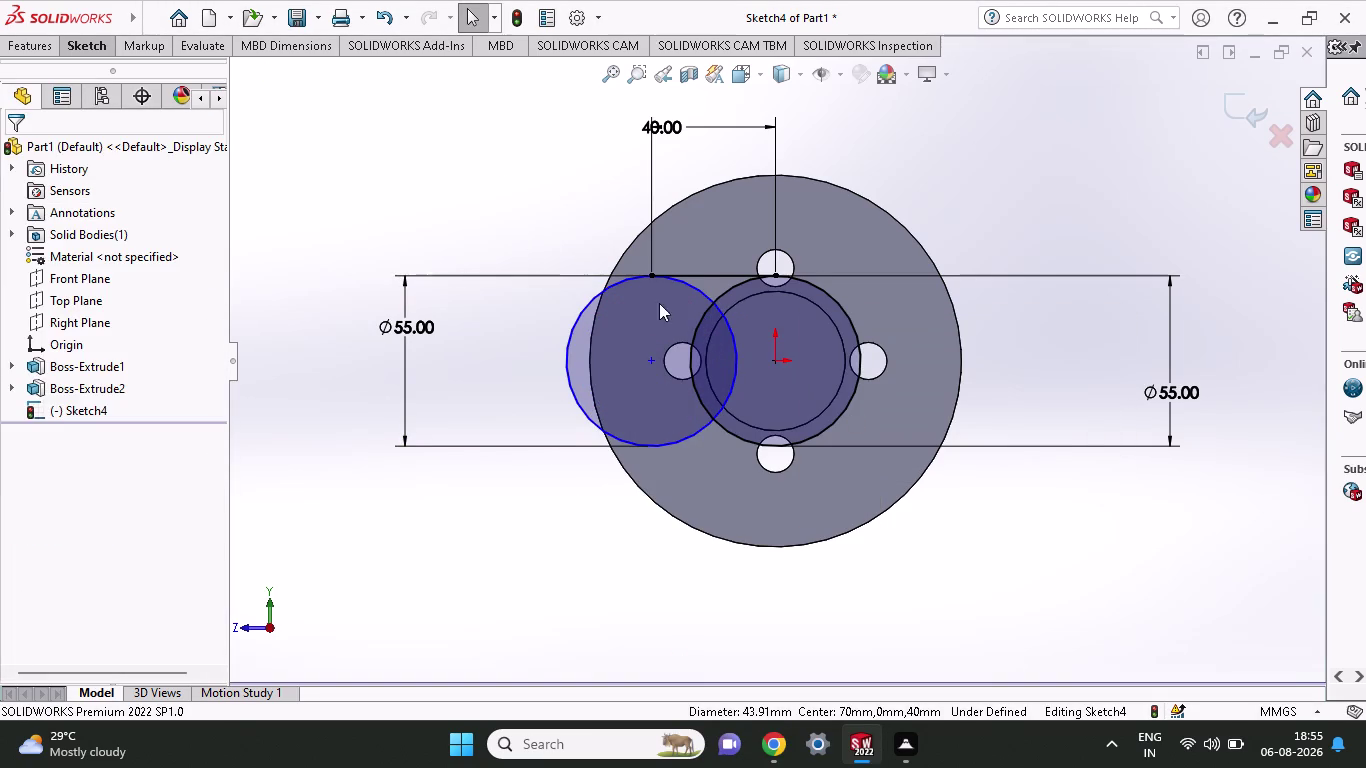
scroll(down, 3)
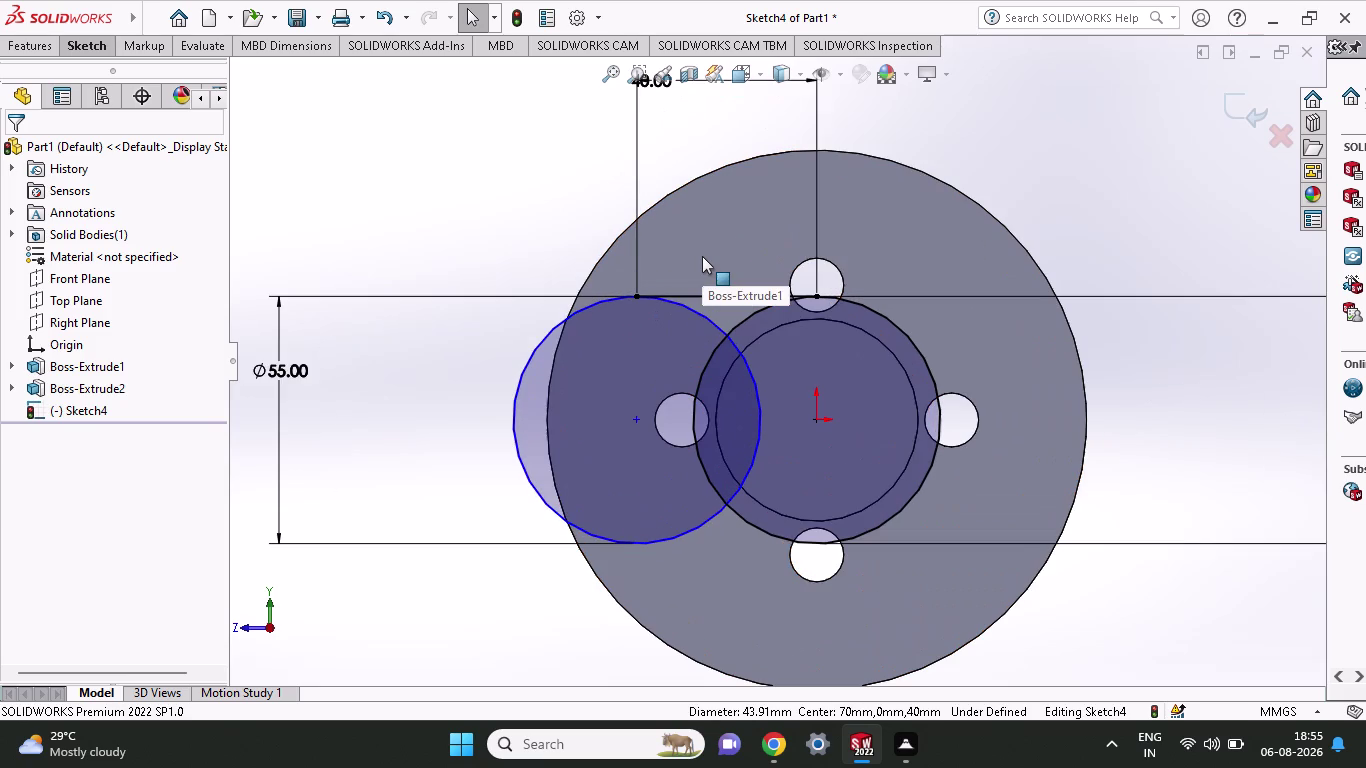
Draw a line joining the bottom points of the left circle and the shaft circle.
click(94, 52)
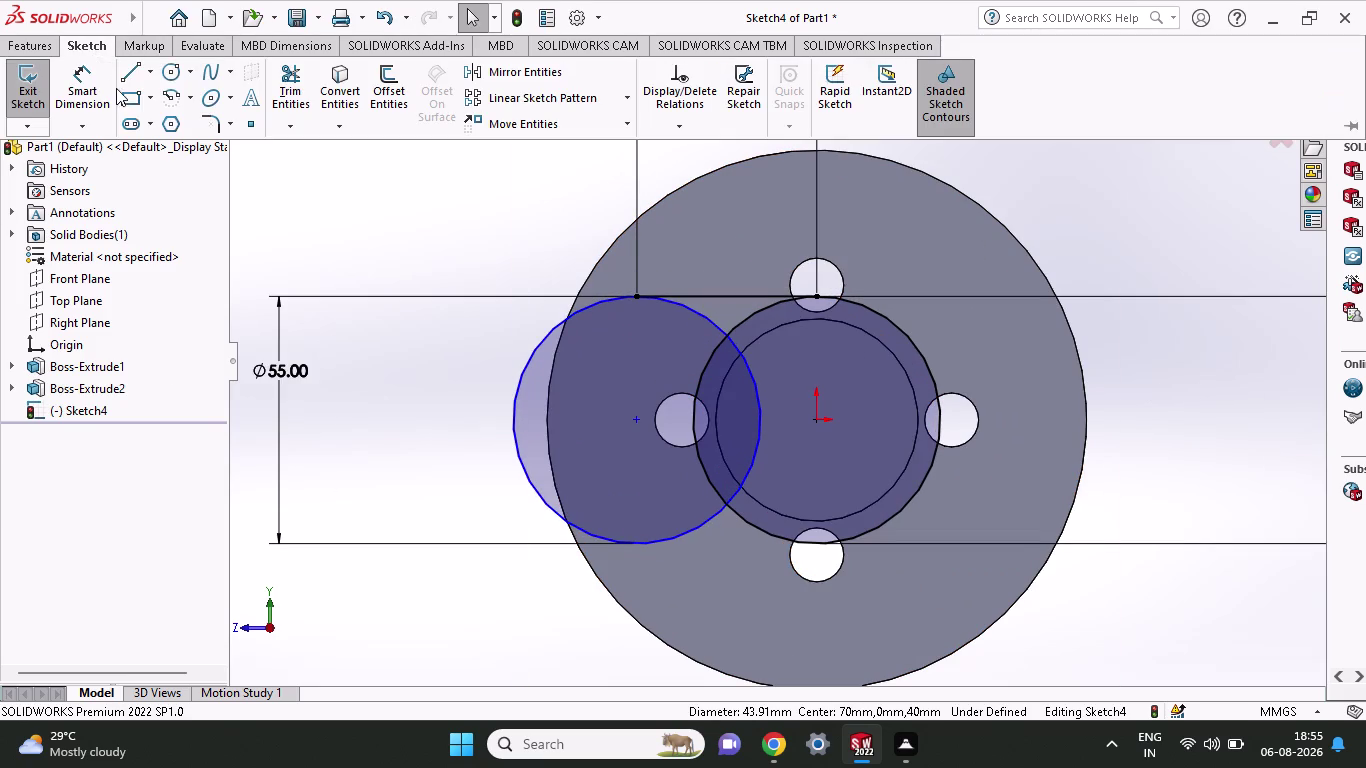
click(126, 77)
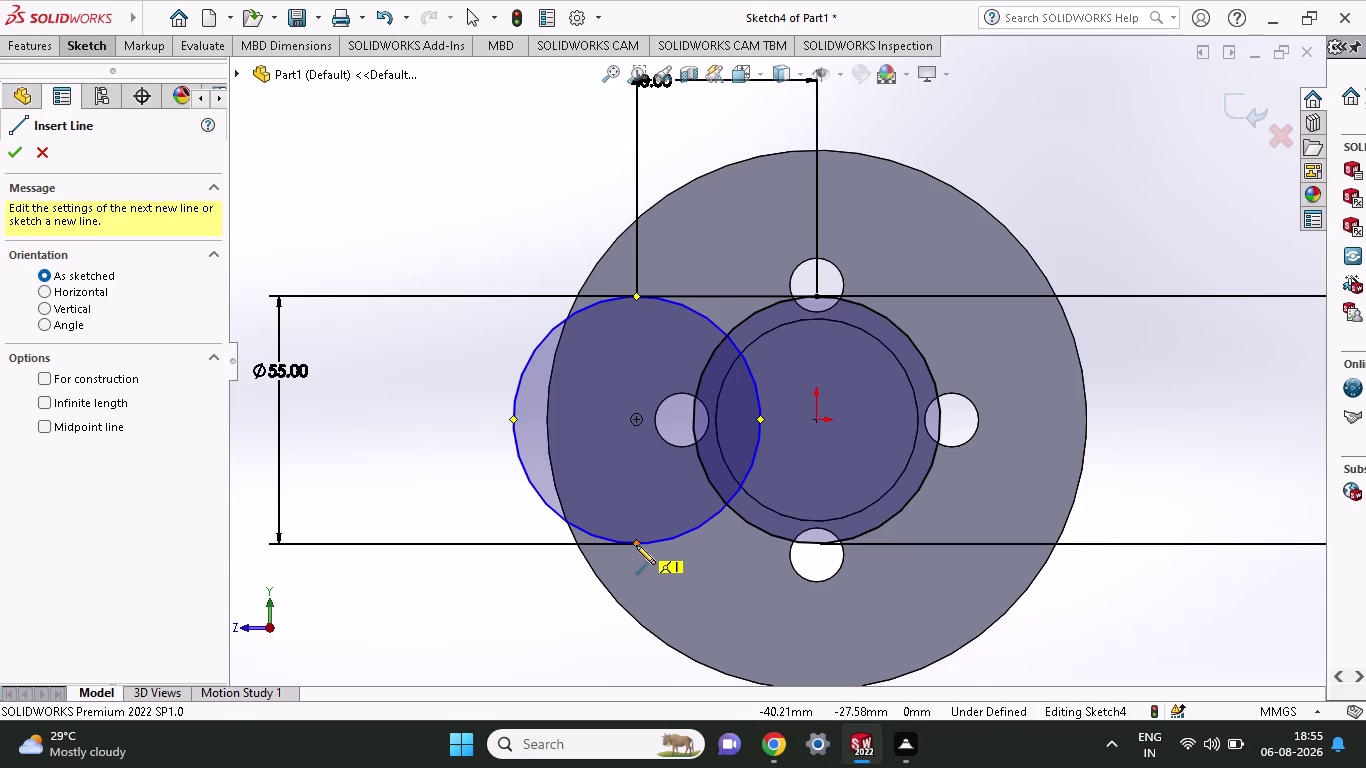
click(636, 545)
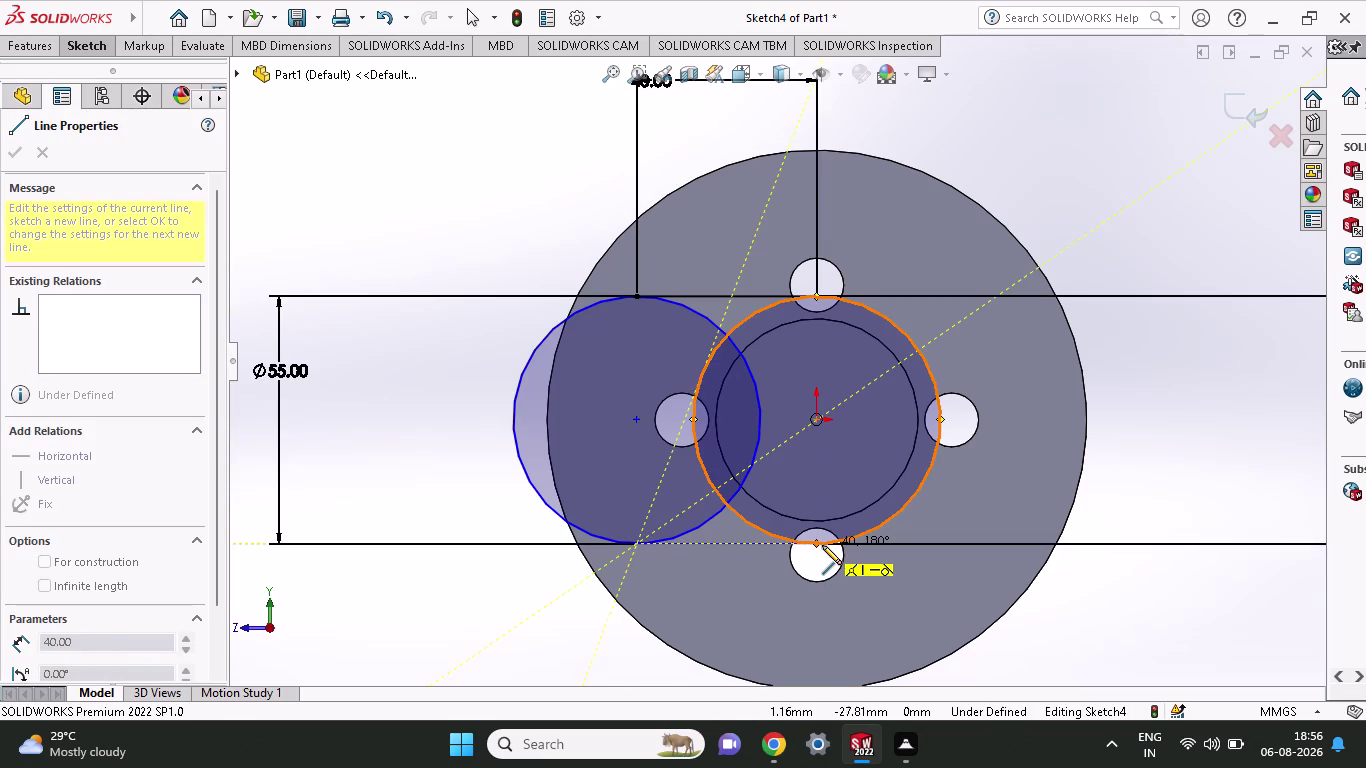
click(812, 544)
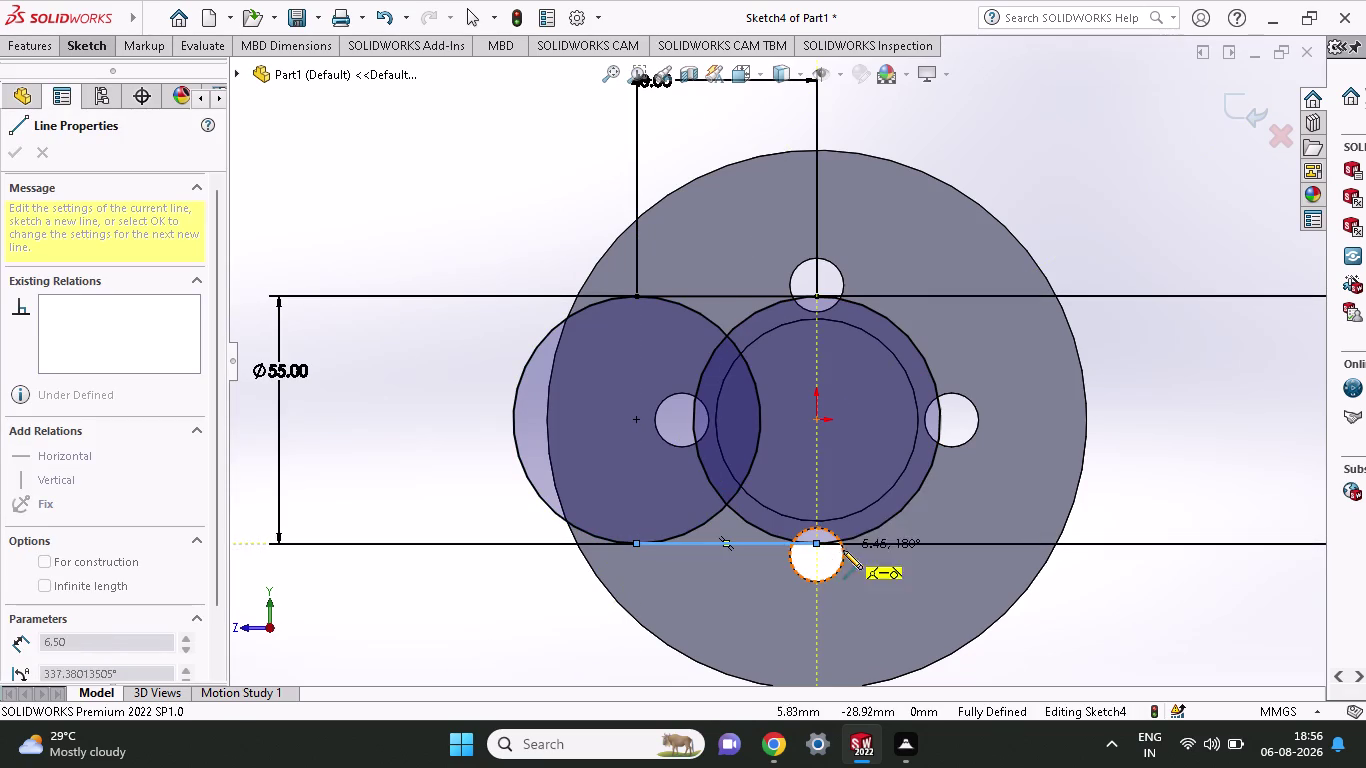
key(Escape)
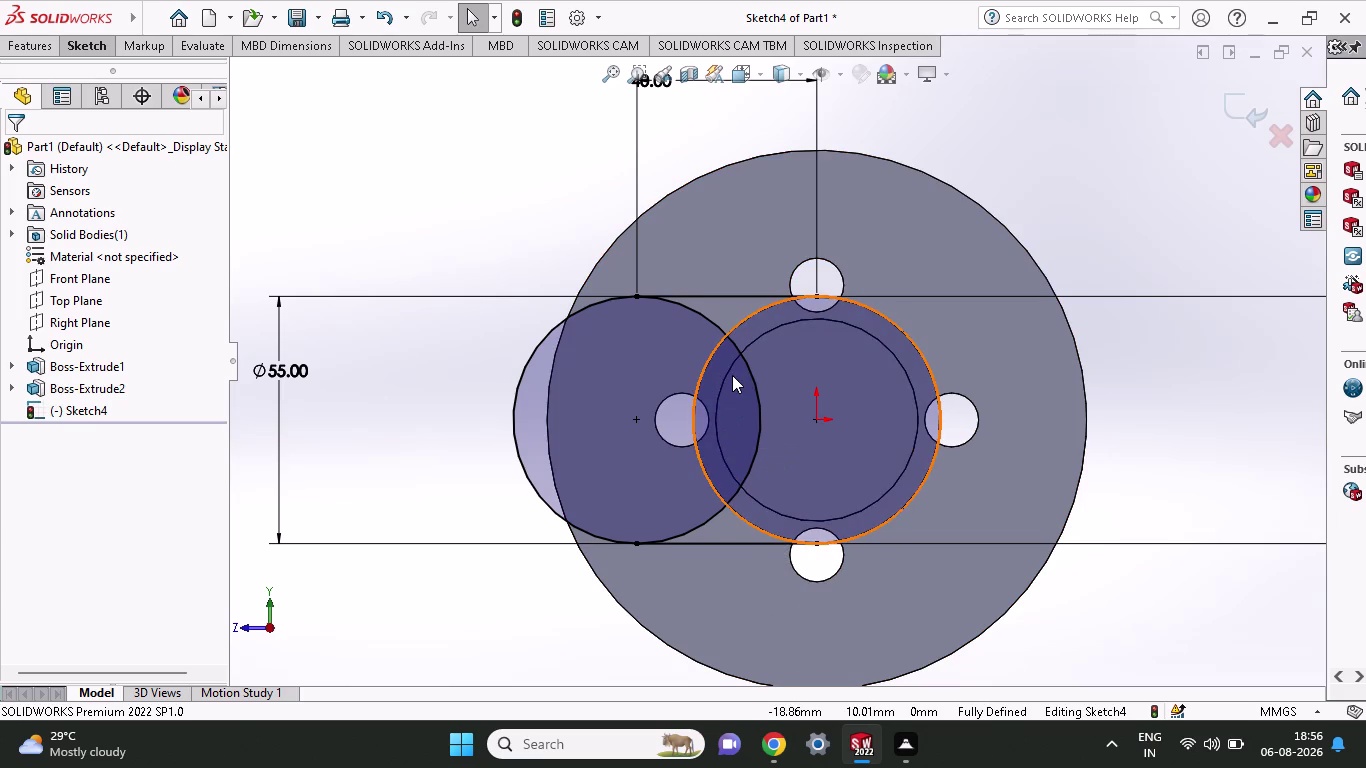
click(76, 50)
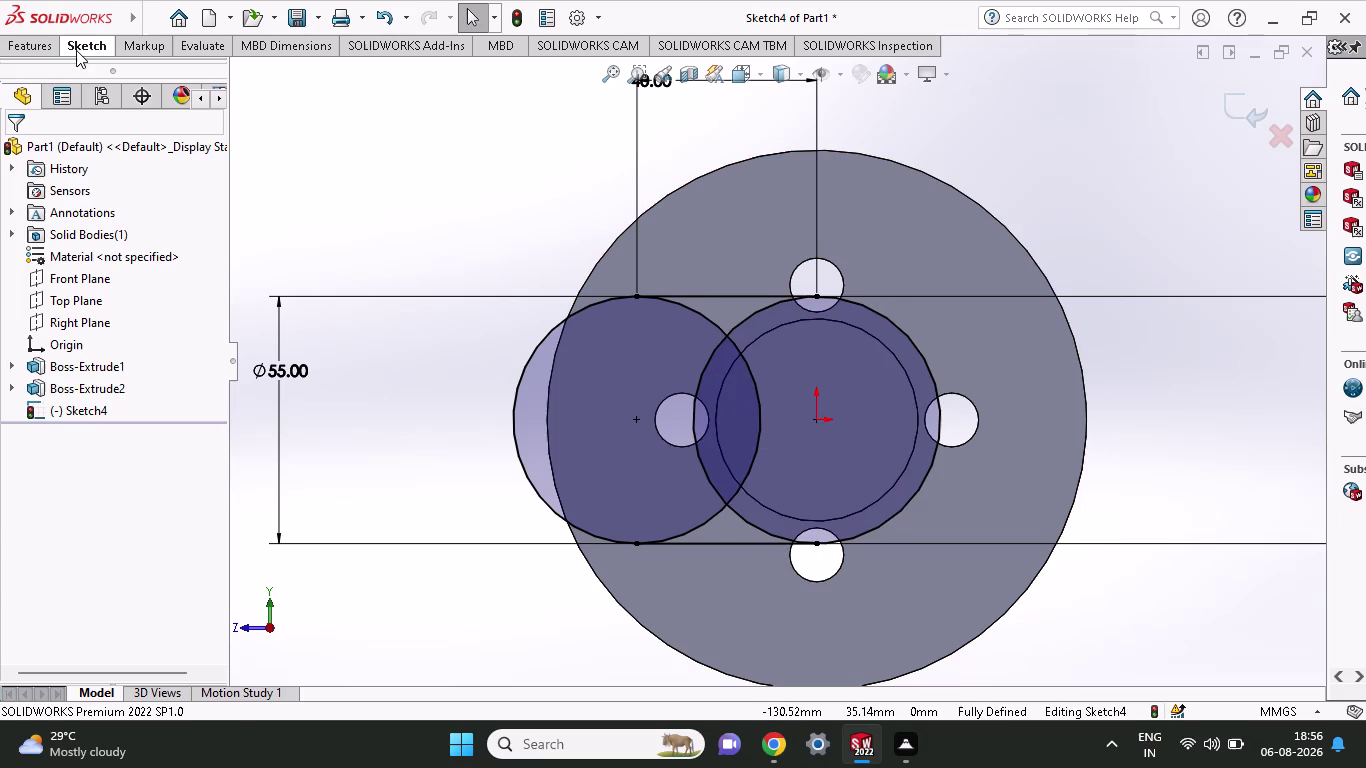
Try a 40 mm dimension between both circle bottoms, discard the driven prompt, and start Trim Entities.
click(82, 91)
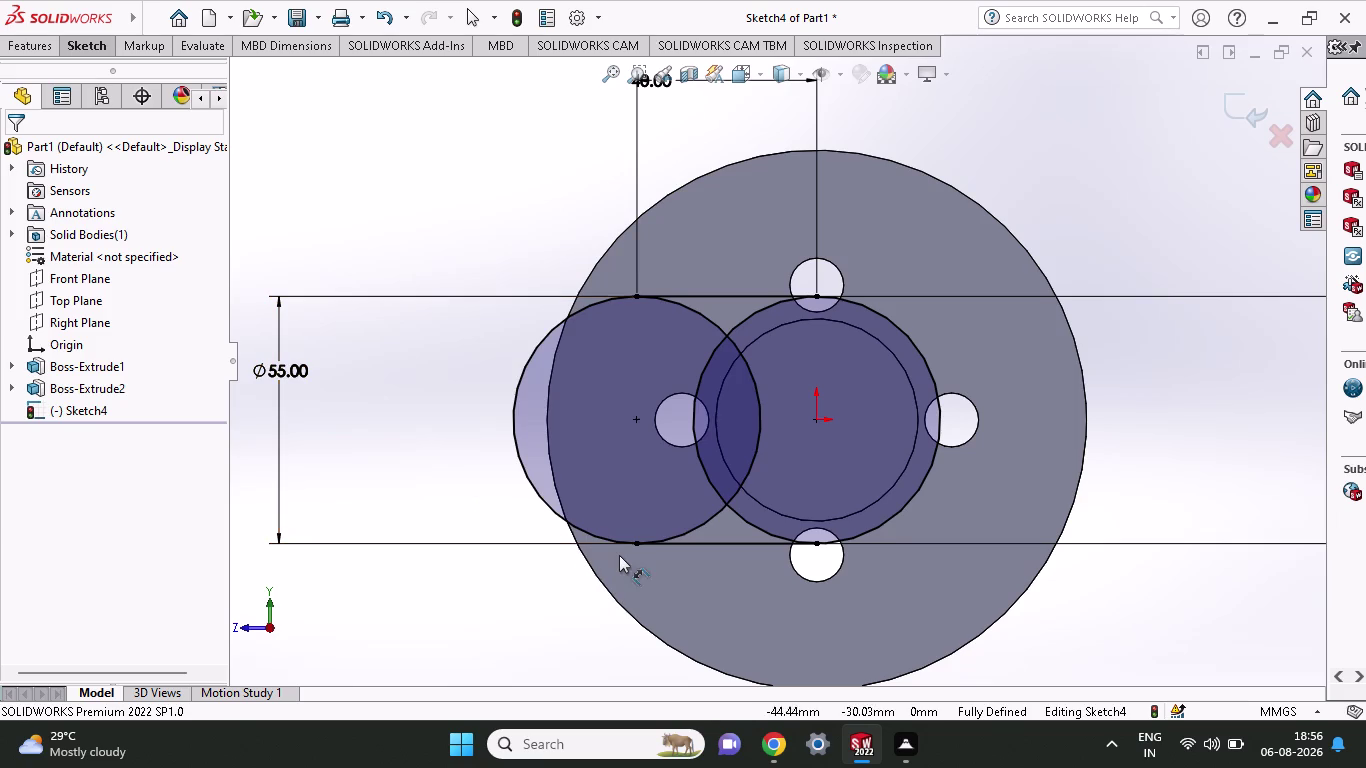
click(634, 543)
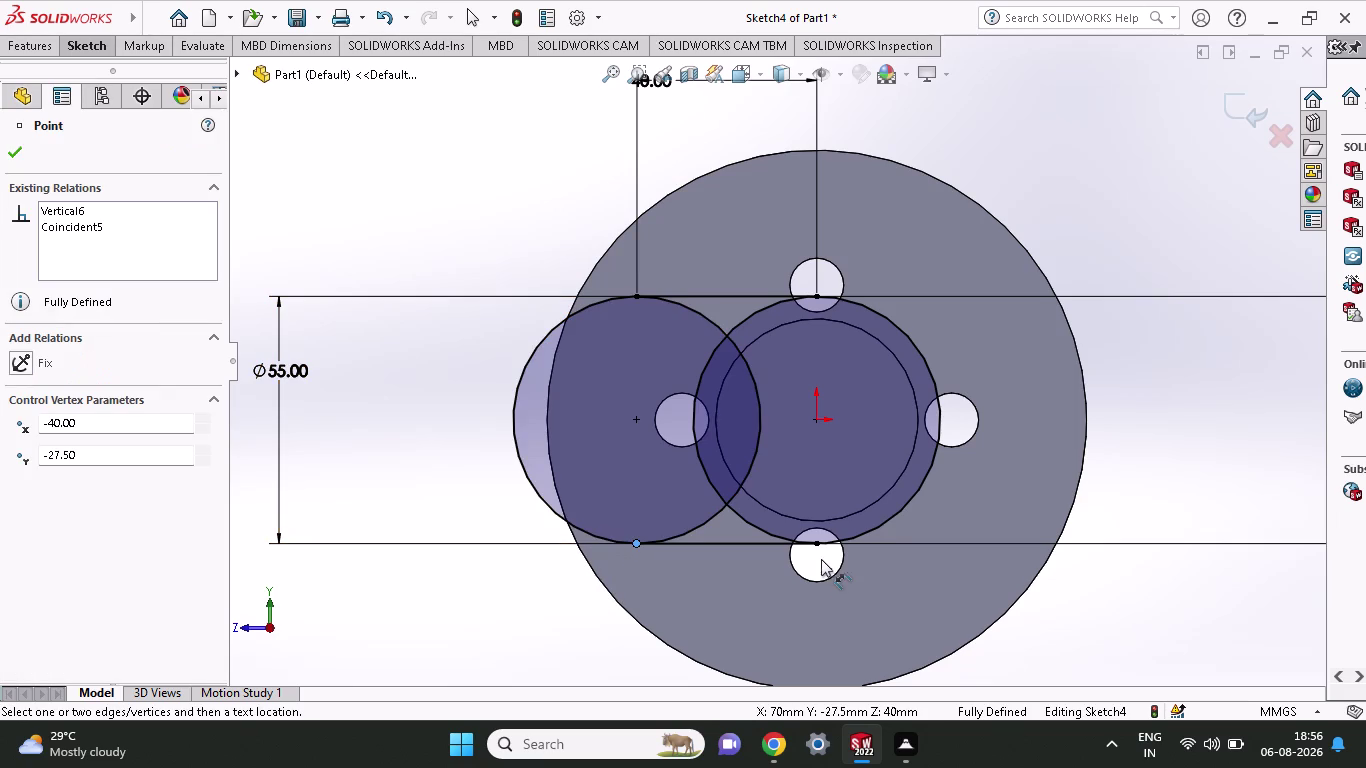
click(814, 544)
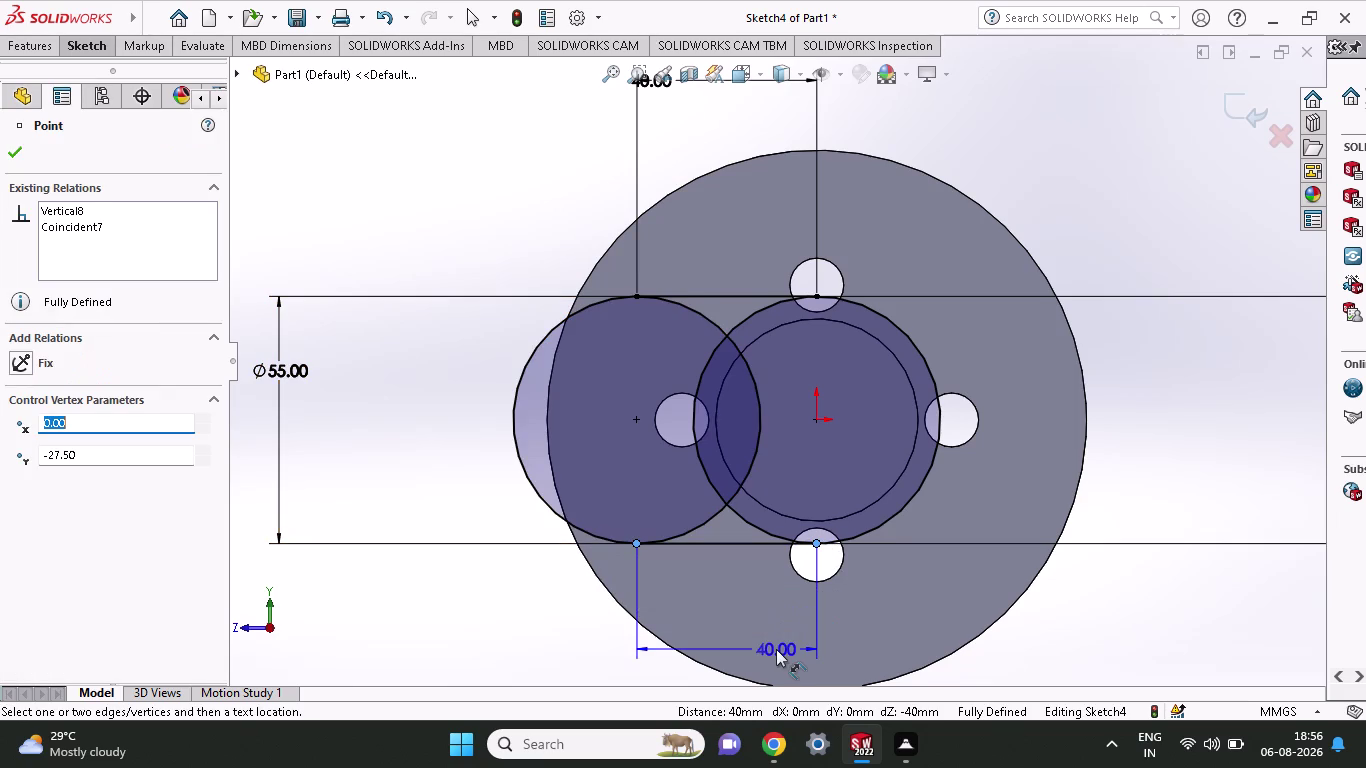
scroll(up, 3)
click(773, 620)
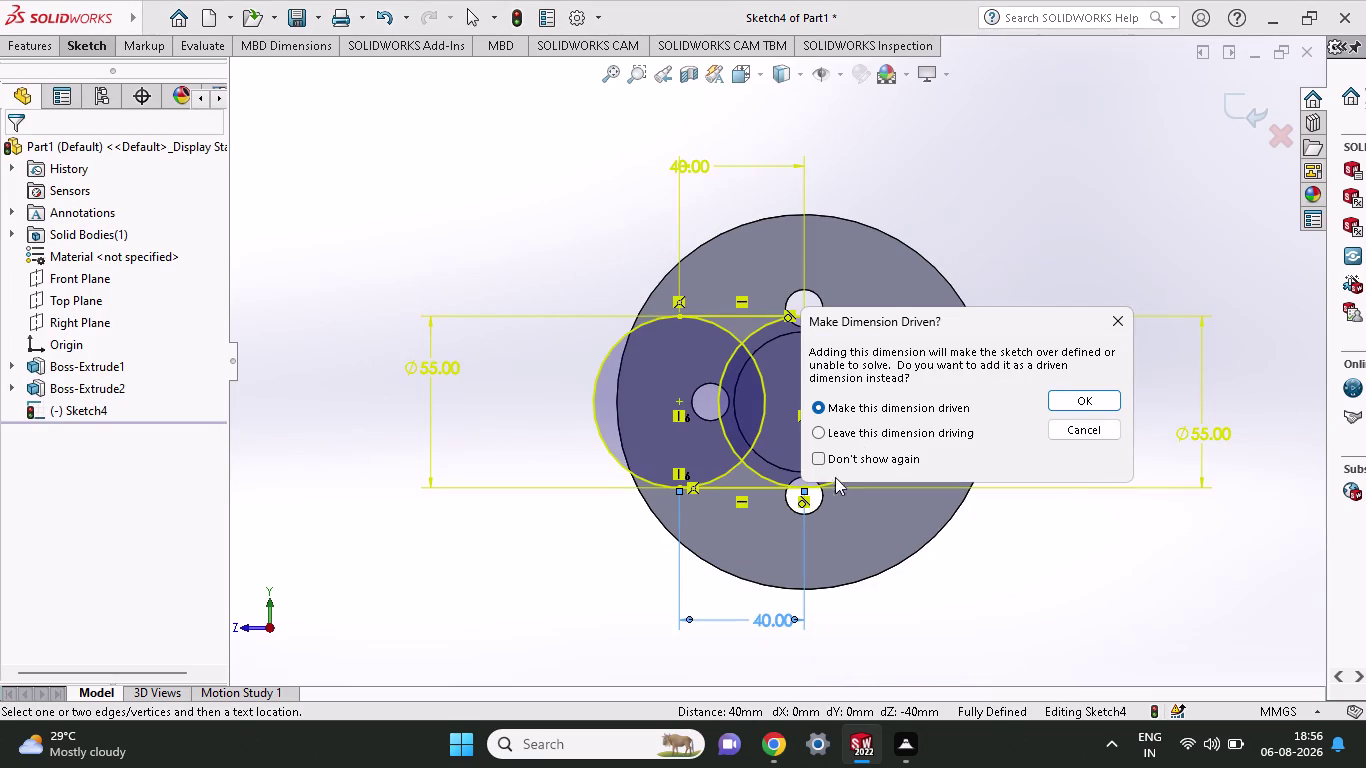
click(1119, 324)
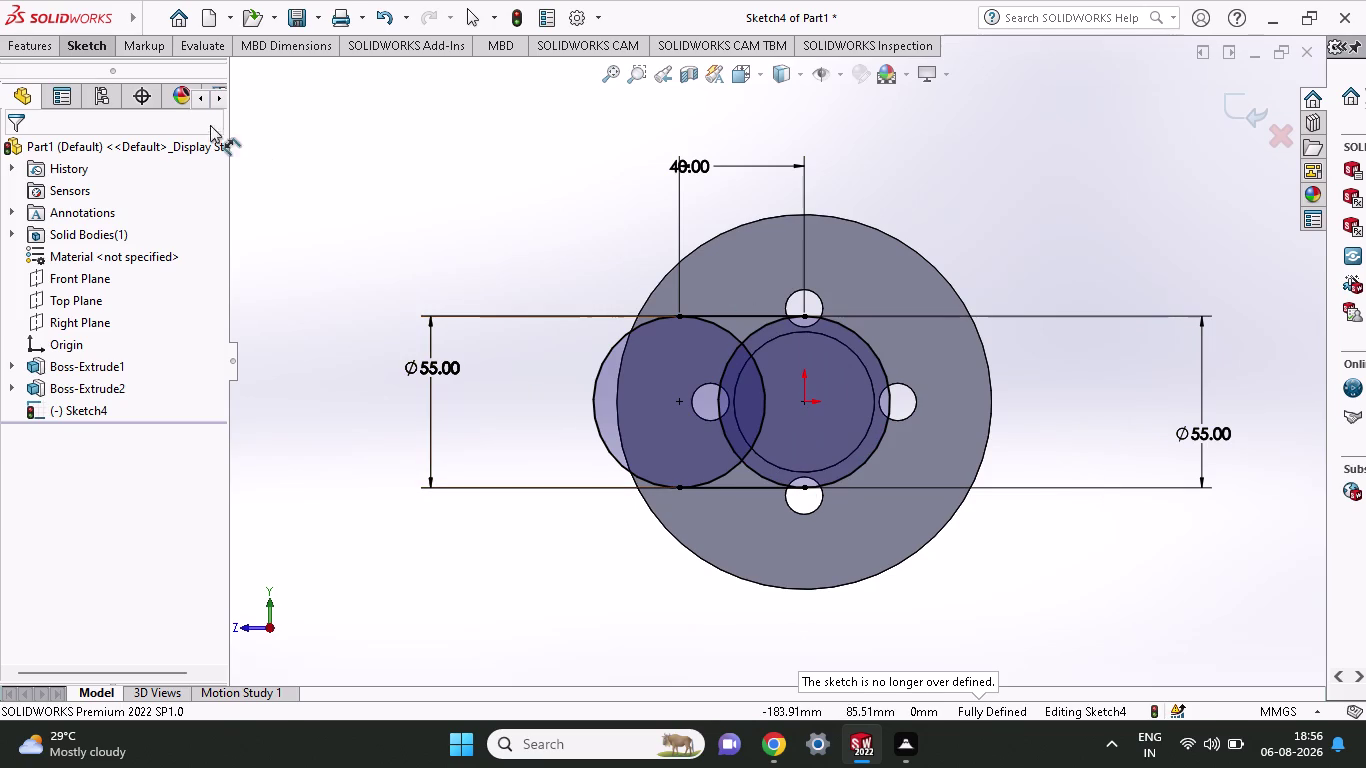
click(90, 48)
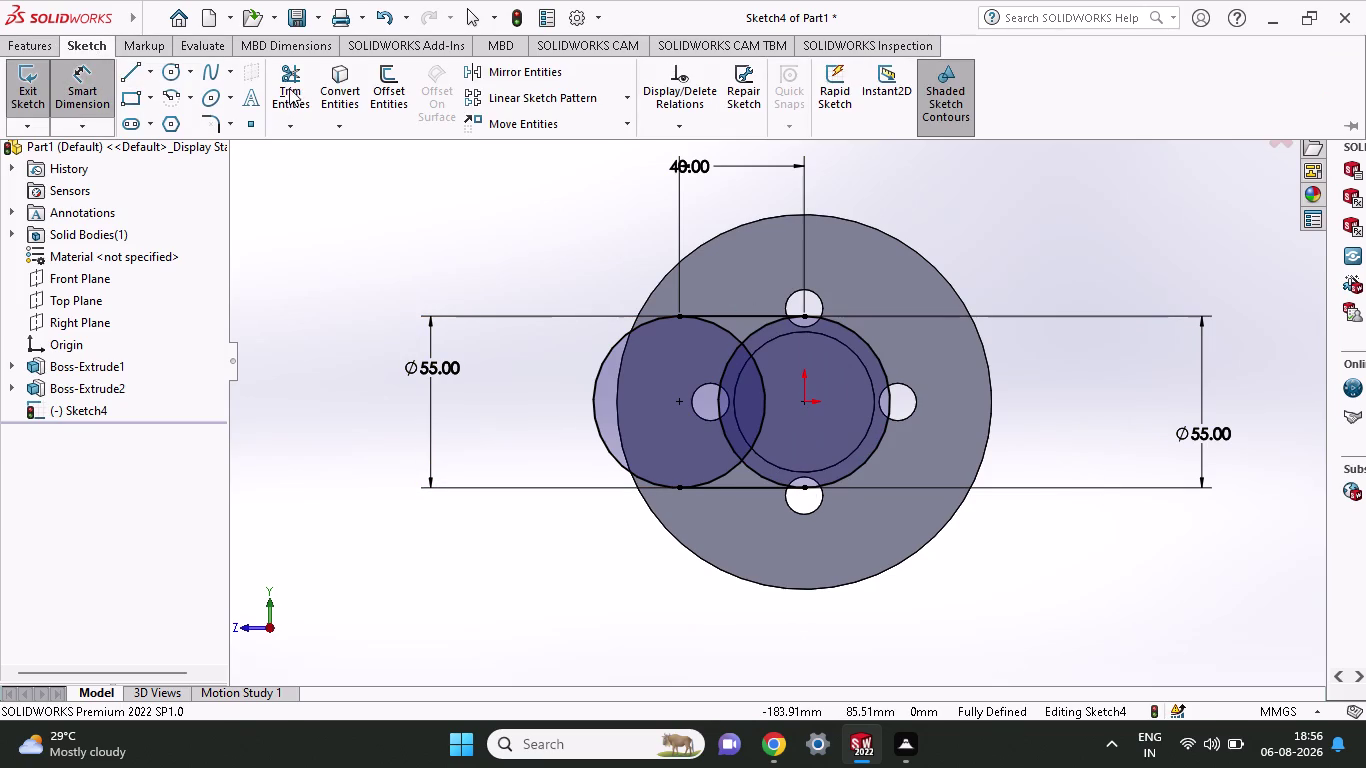
click(289, 82)
Power-trim the inner arcs of both circles, leaving a closed slot outline of two lines and two arcs.
drag(665, 404, 745, 399)
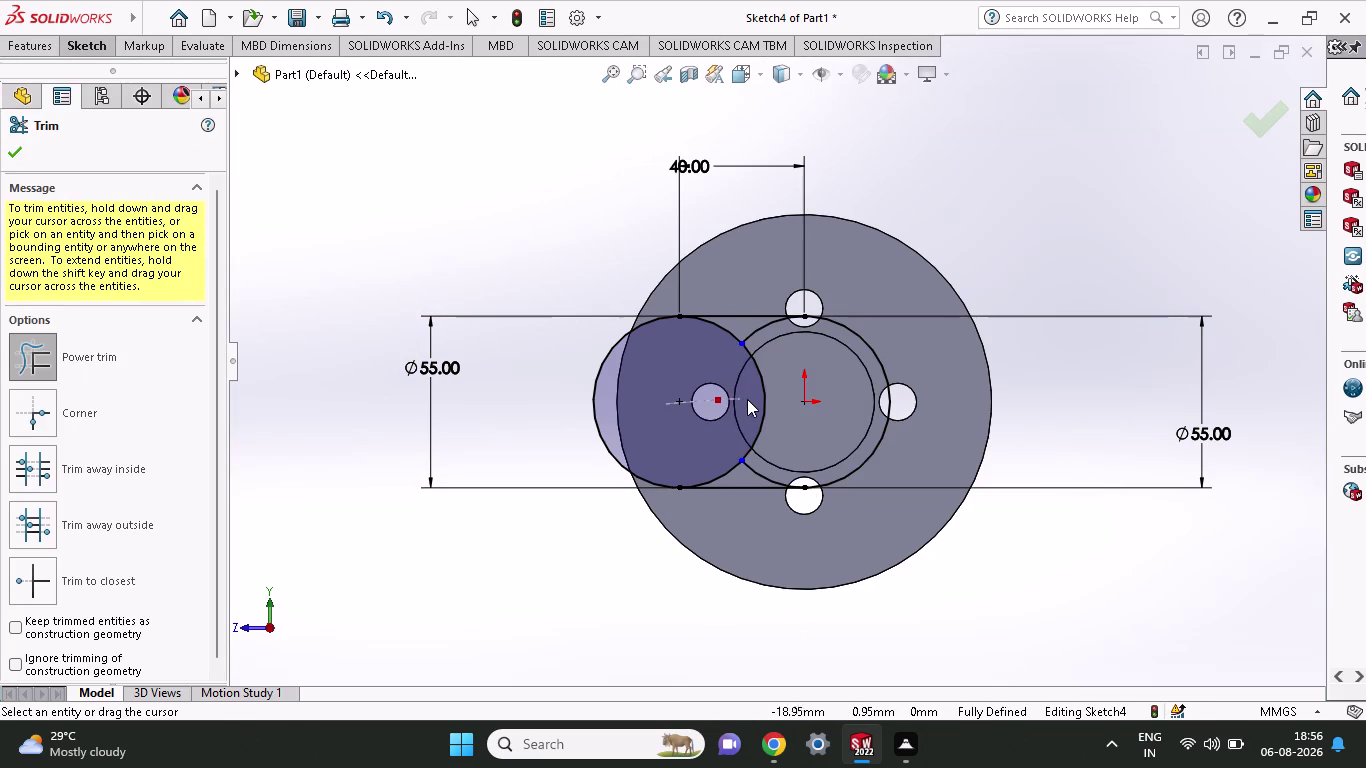
drag(745, 399, 770, 402)
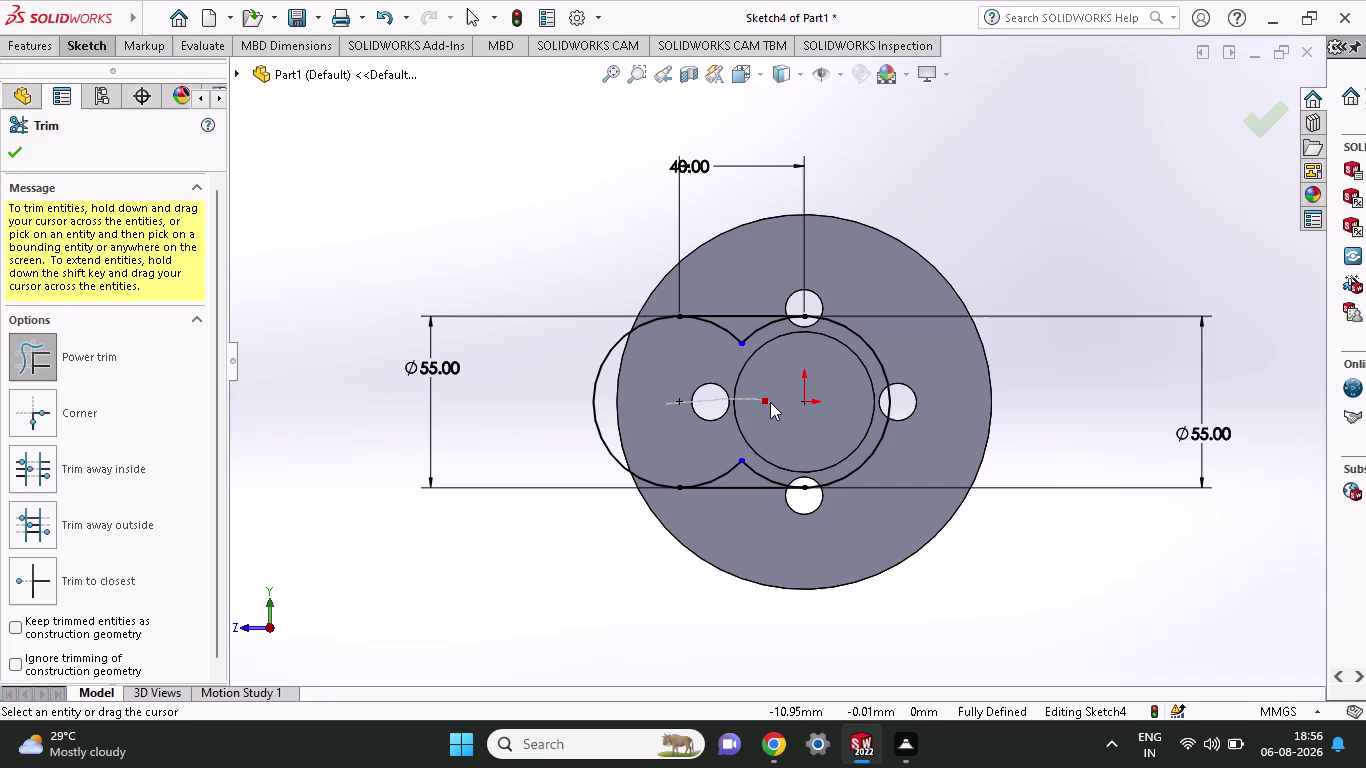
drag(770, 402, 698, 432)
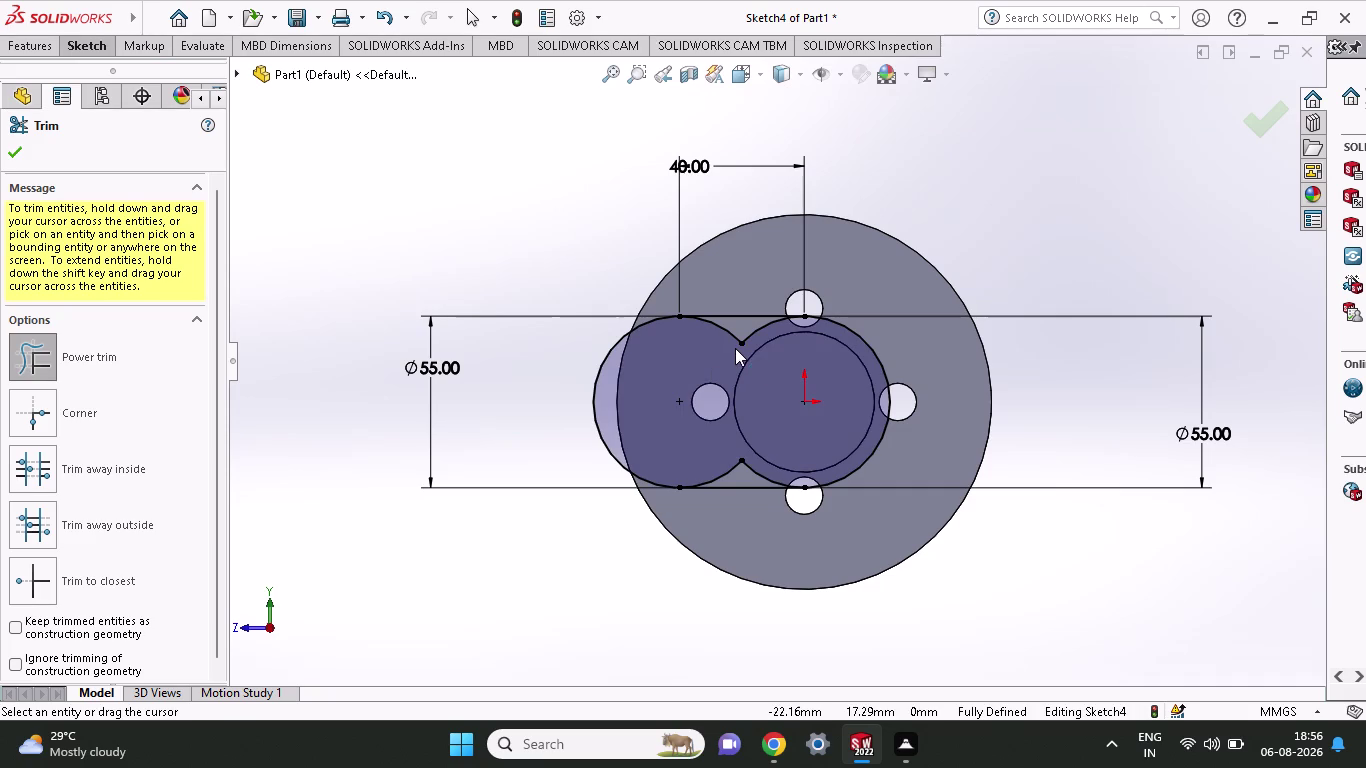
drag(735, 348, 737, 326)
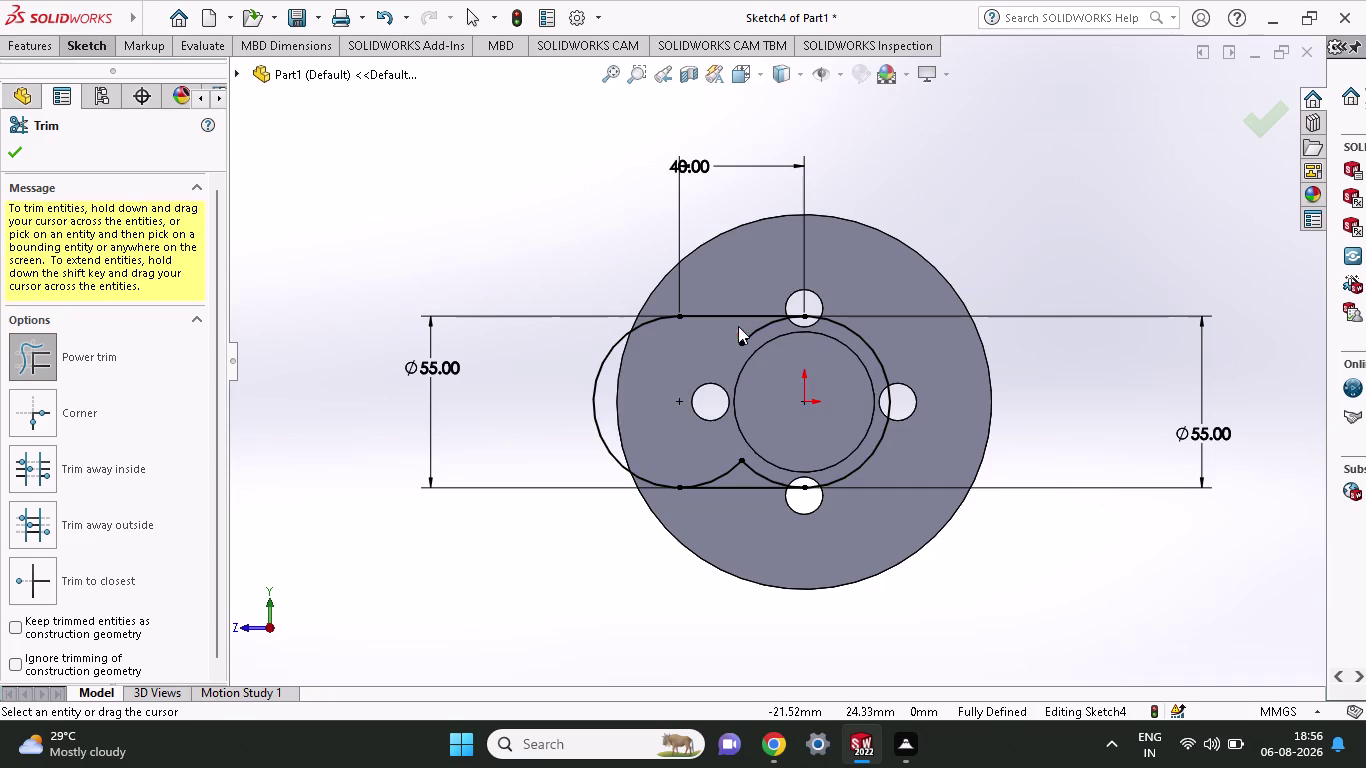
drag(749, 339, 743, 329)
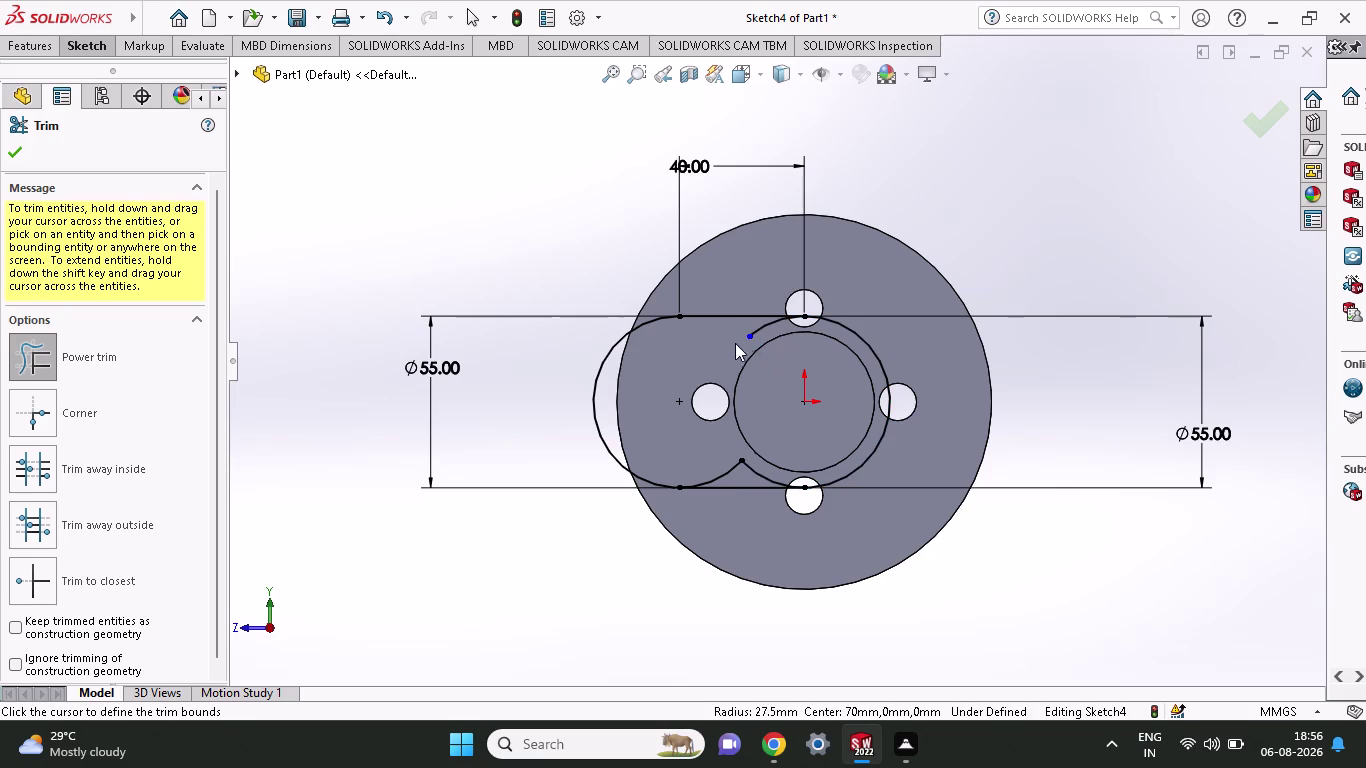
drag(733, 346, 765, 328)
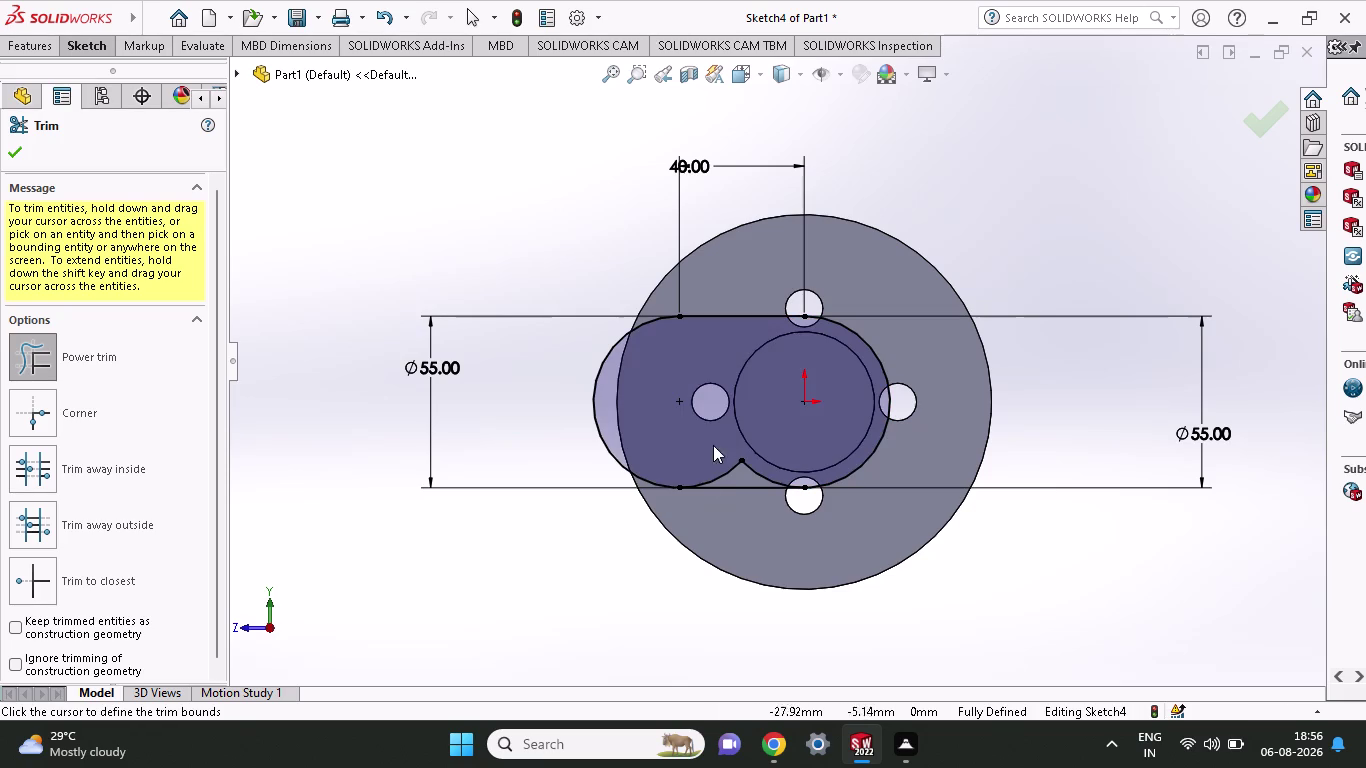
drag(711, 452, 748, 468)
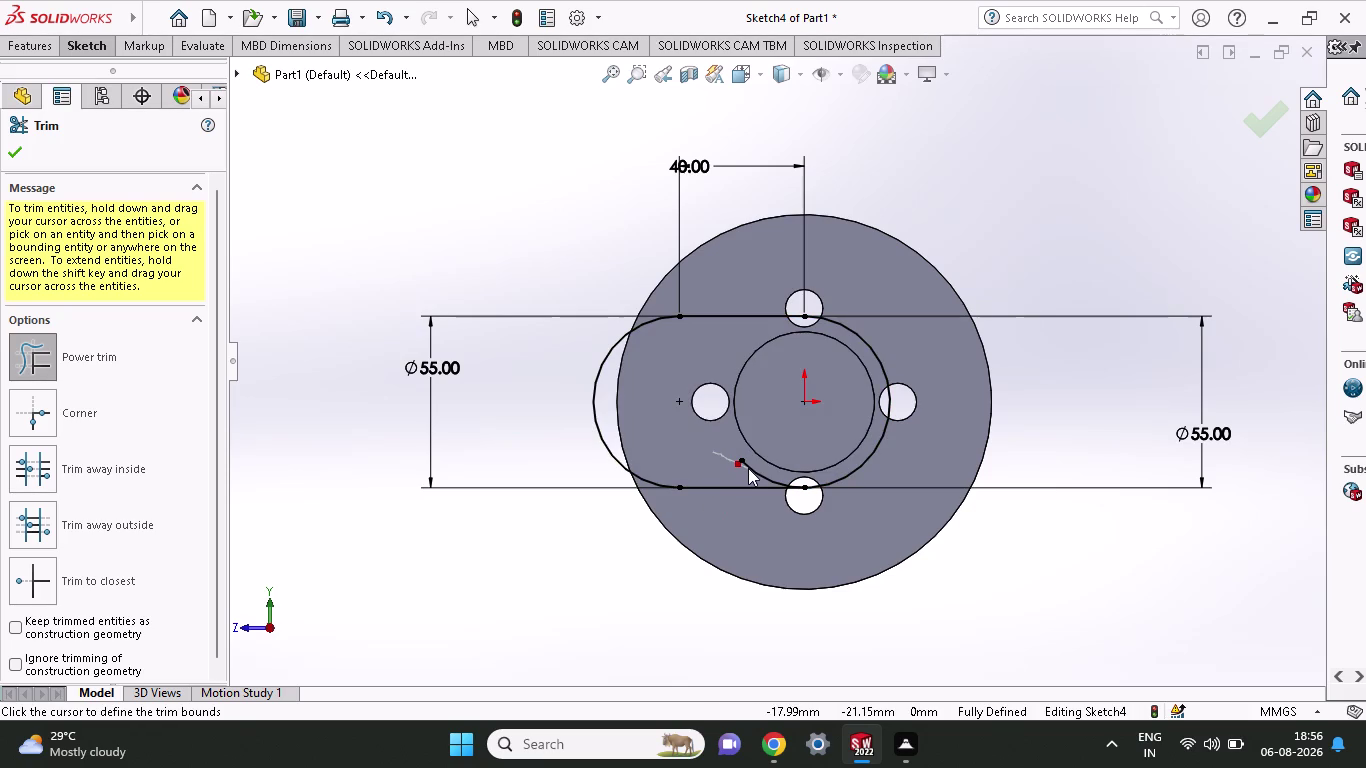
drag(748, 468, 755, 463)
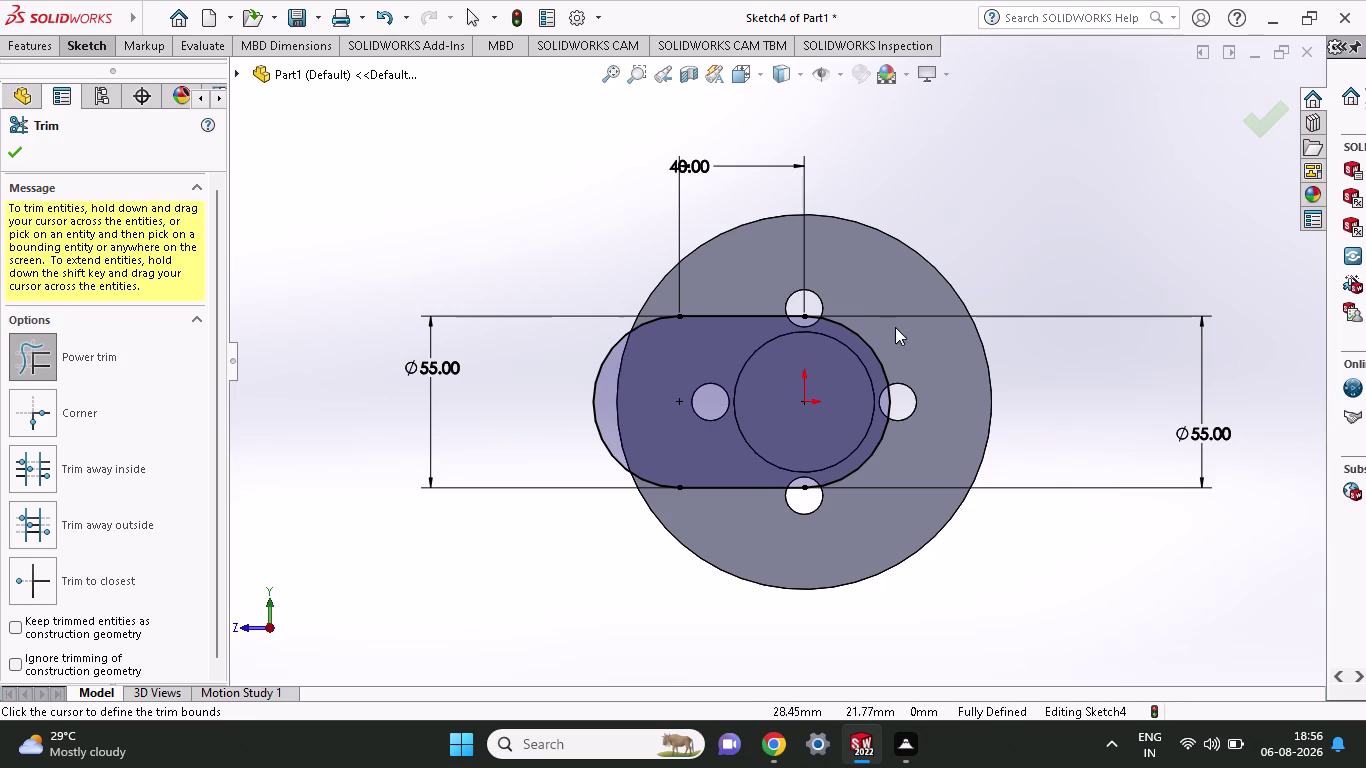
key(Escape)
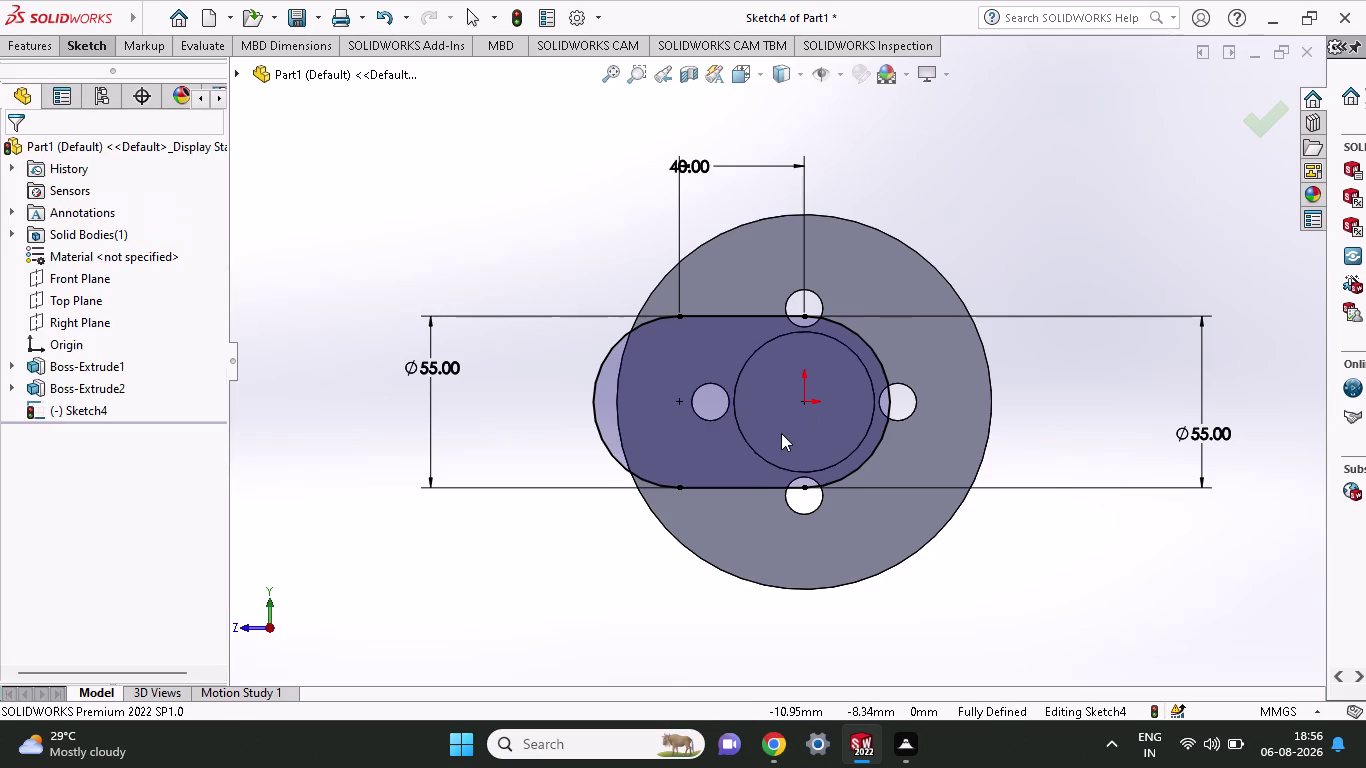
drag(803, 400, 712, 403)
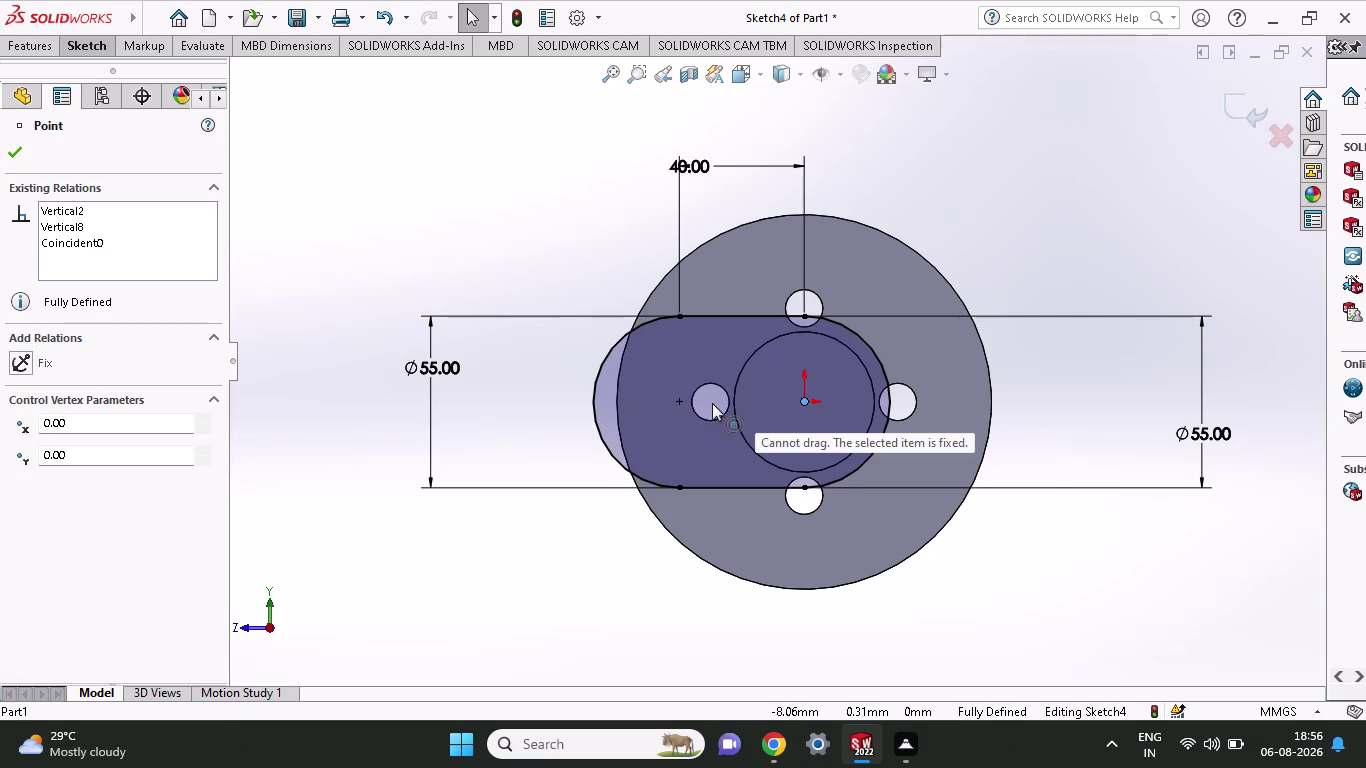
drag(712, 403, 689, 397)
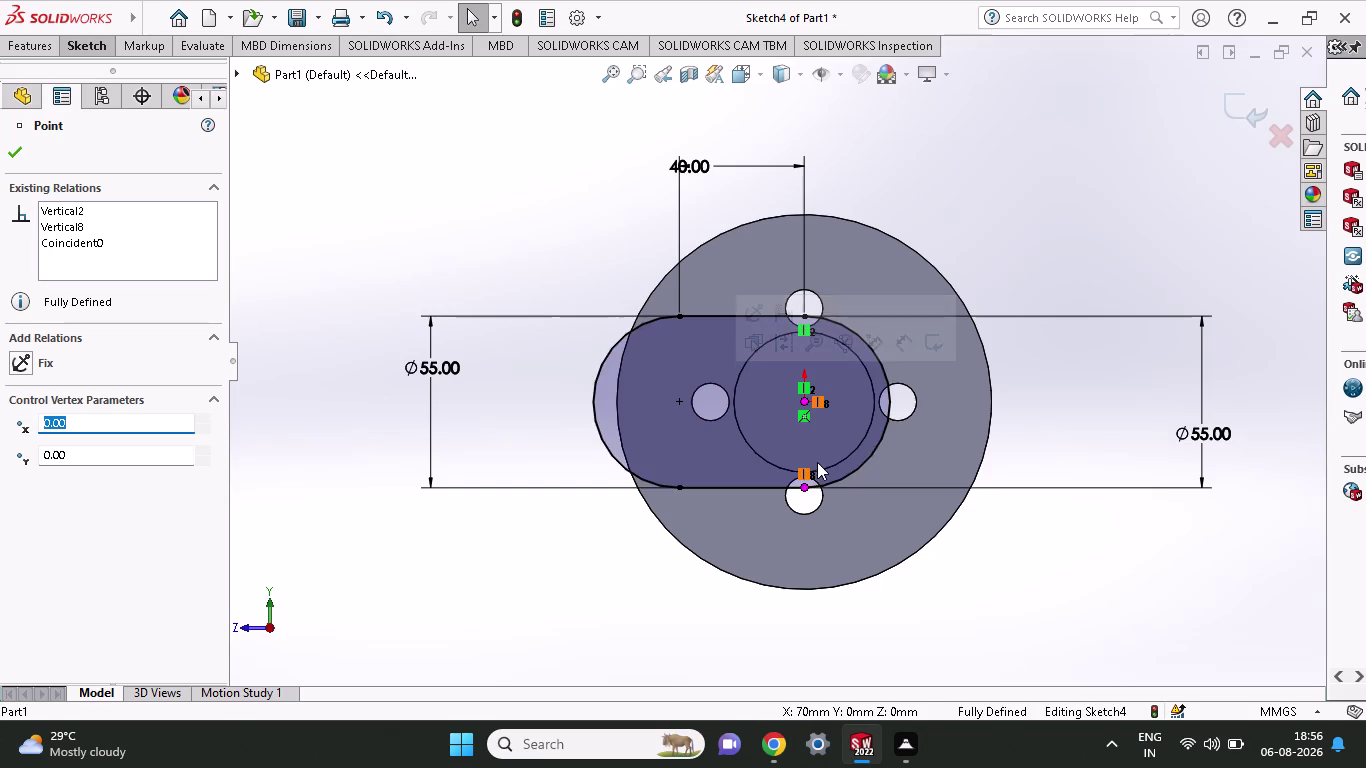
click(823, 462)
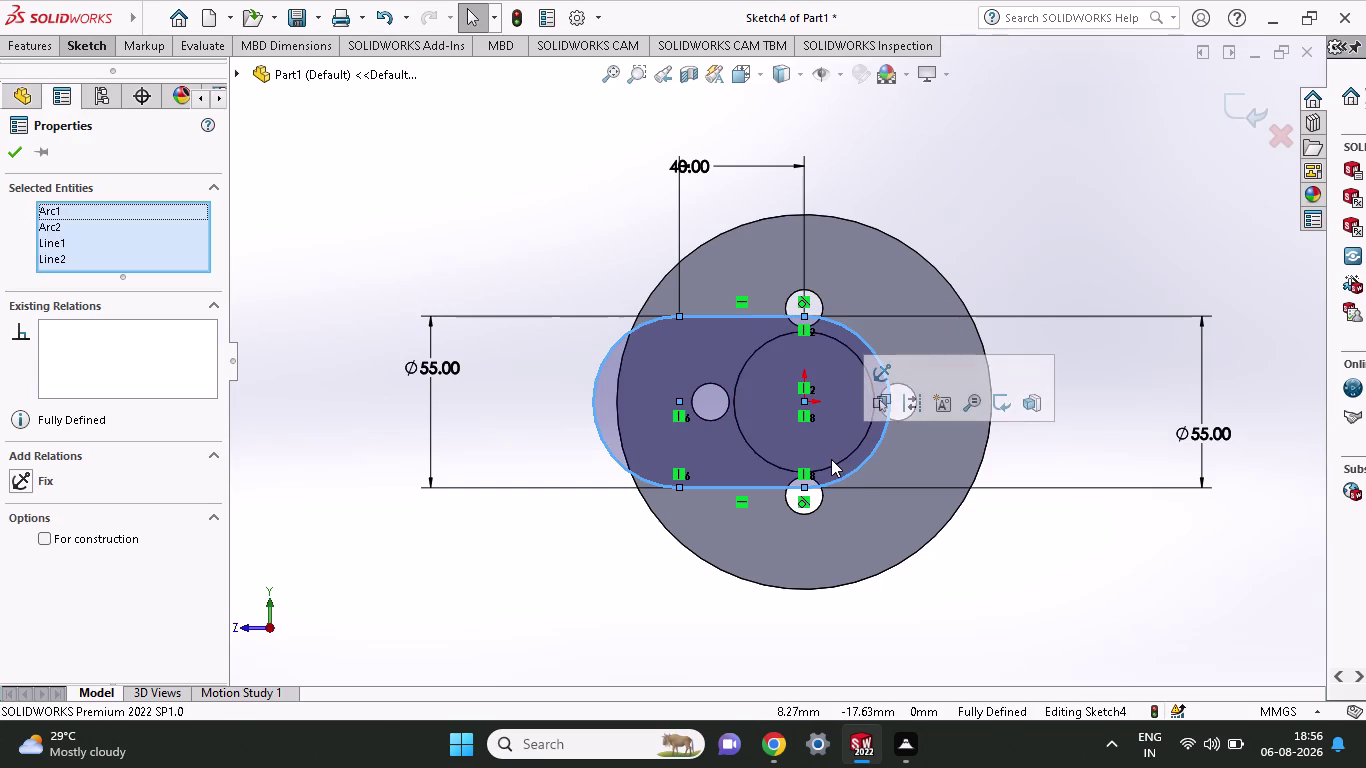
click(831, 465)
drag(806, 398, 802, 397)
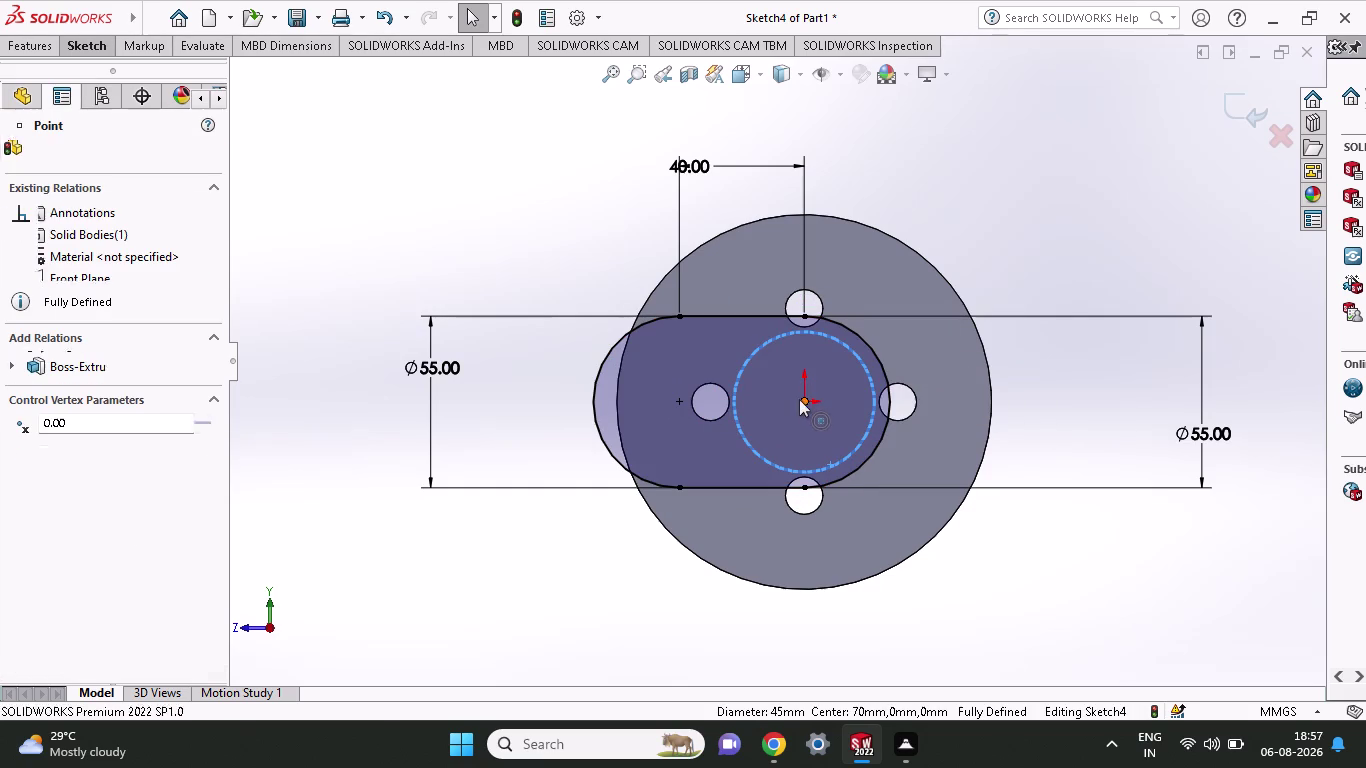
drag(802, 397, 685, 400)
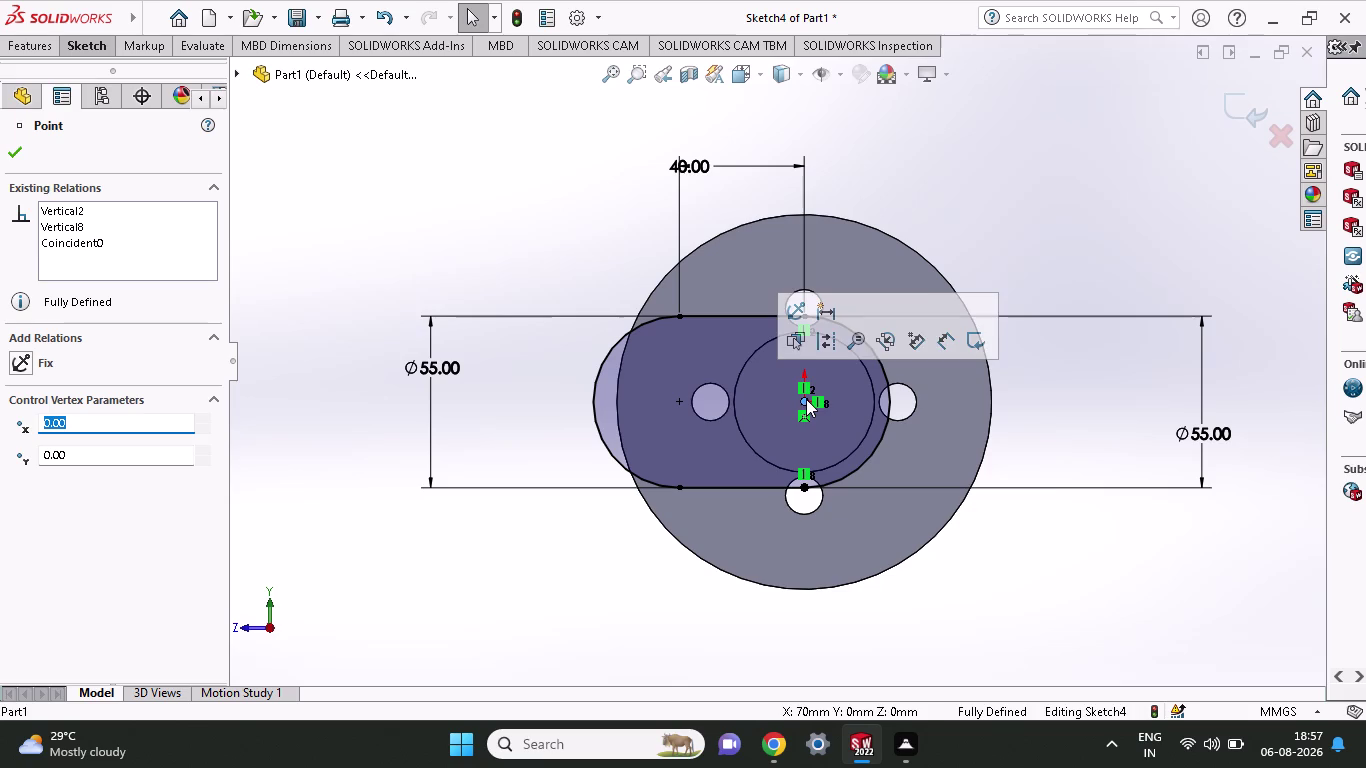
drag(806, 399, 704, 404)
key(Escape)
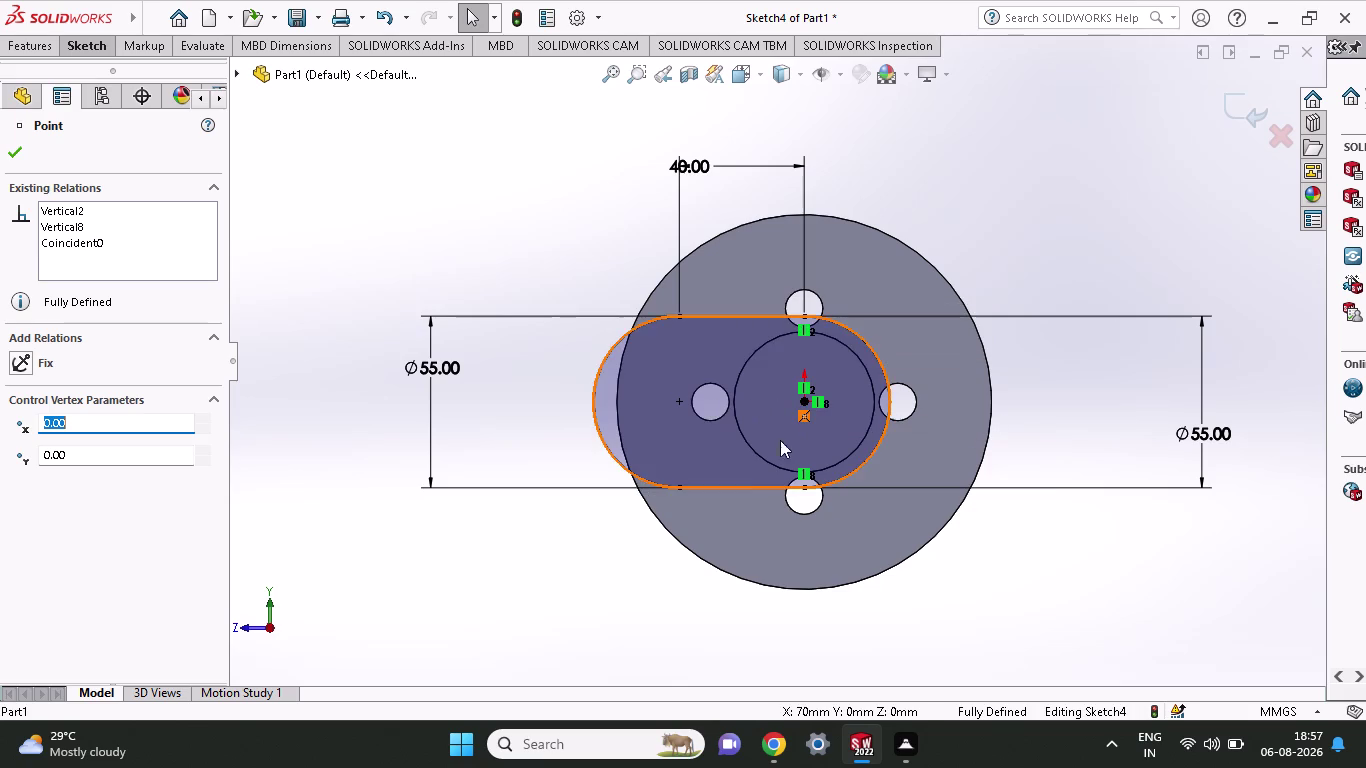
click(760, 457)
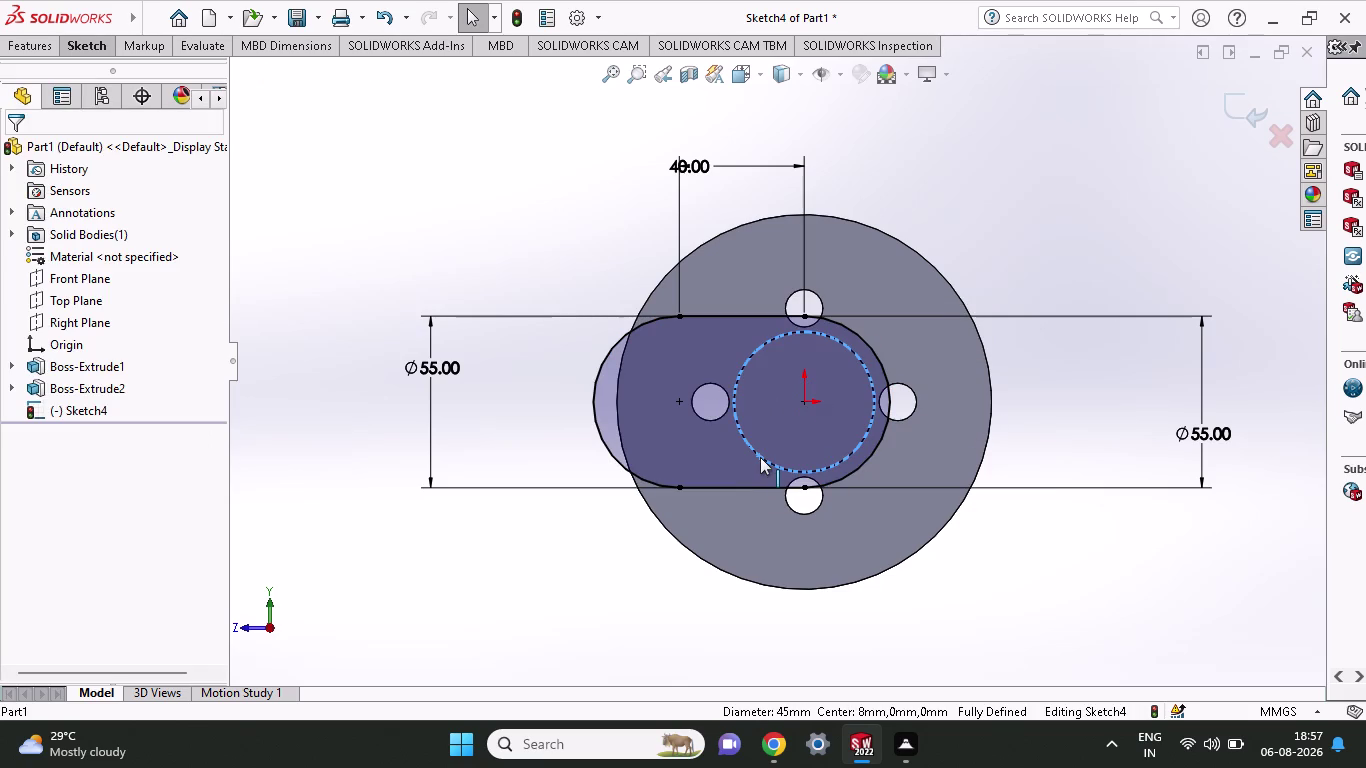
key(Delete)
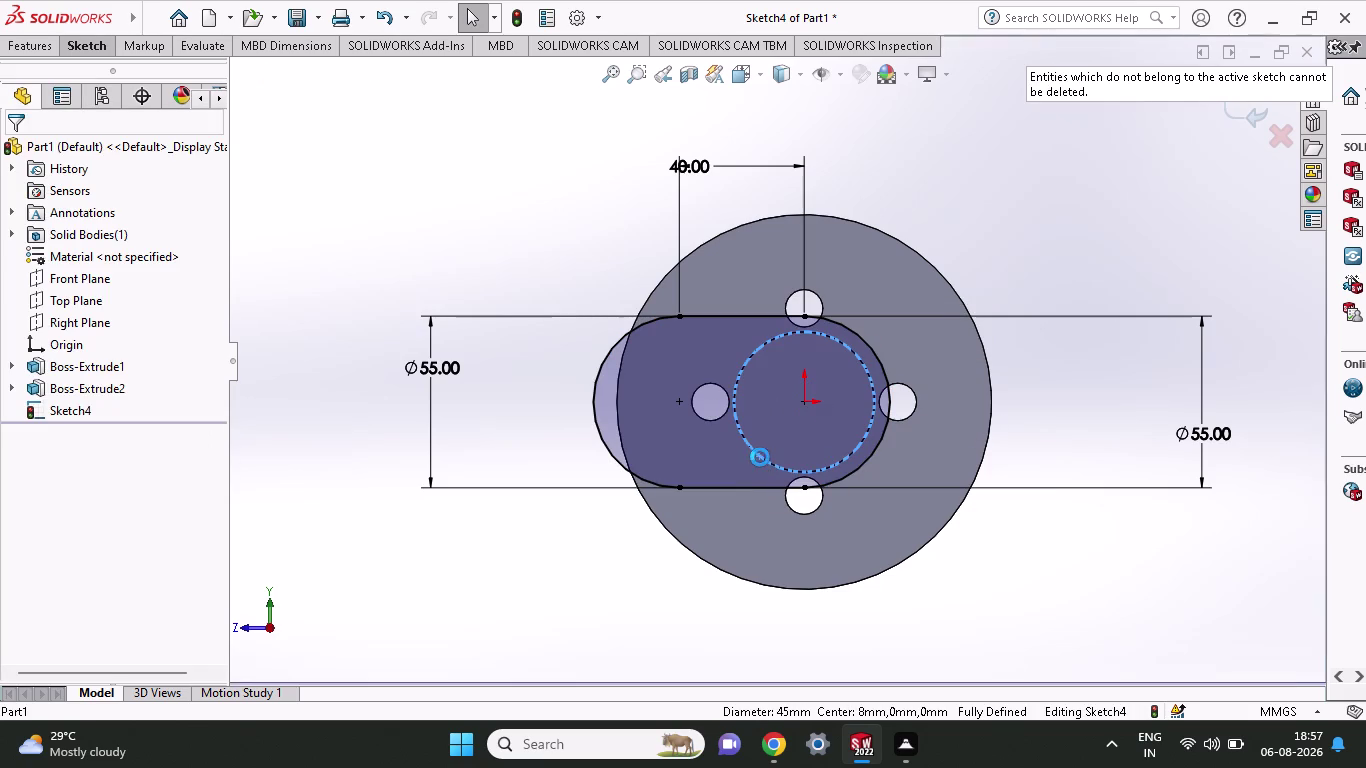
key(Delete)
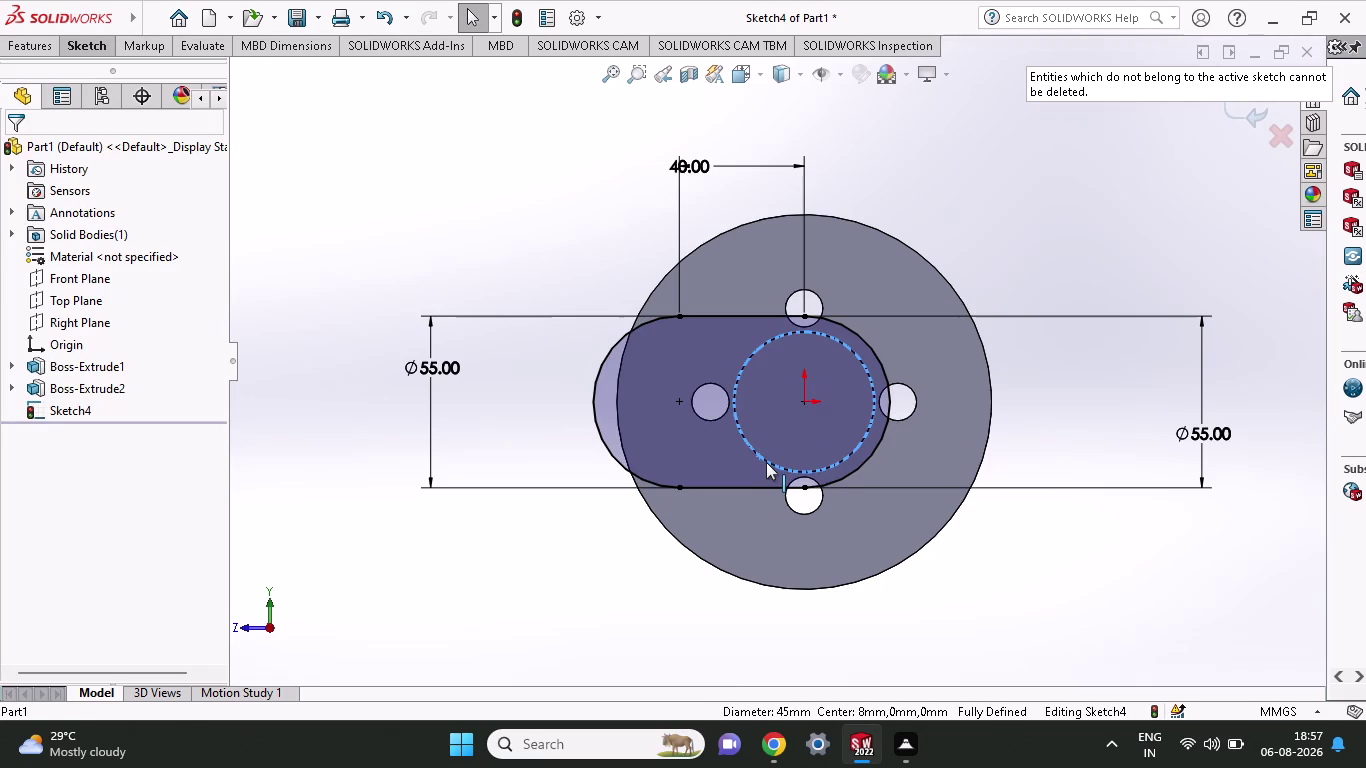
right_click(766, 462)
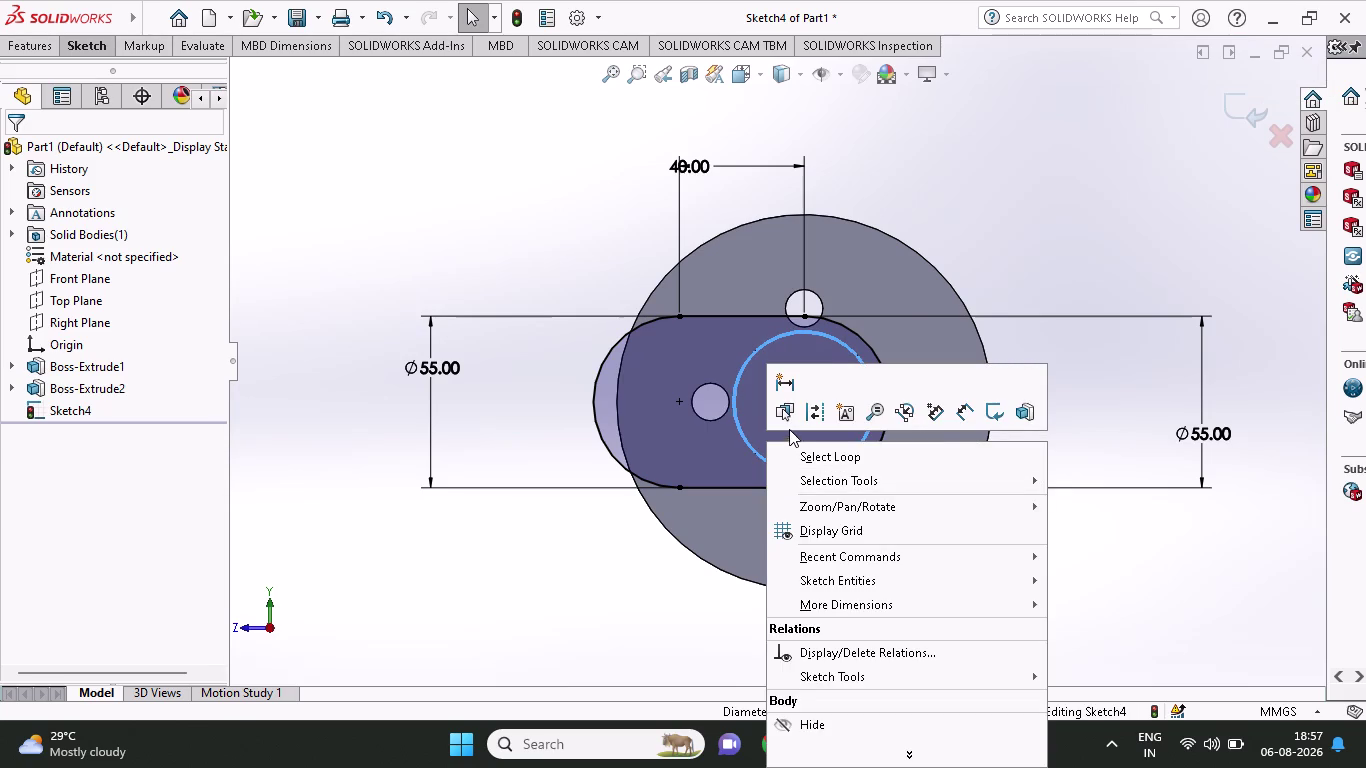
key(Escape)
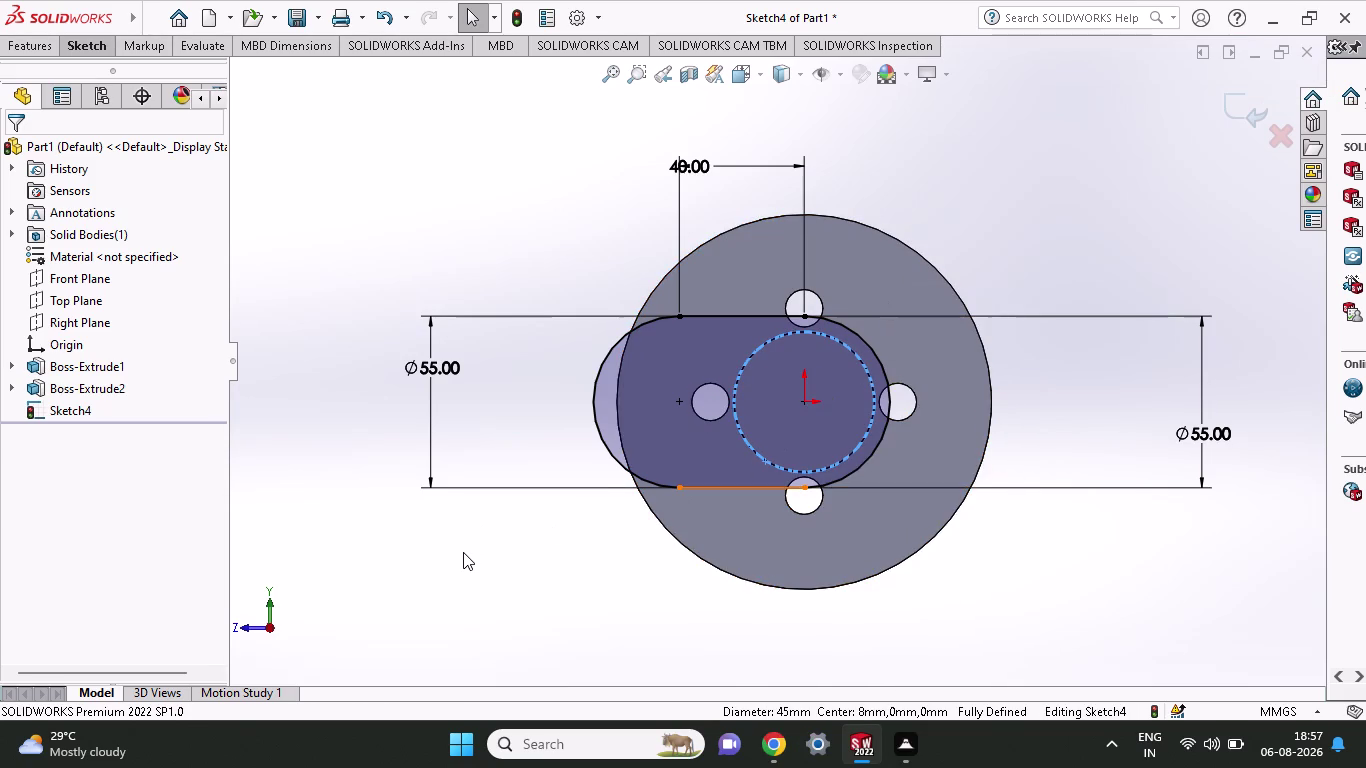
middle_drag(373, 578, 562, 597)
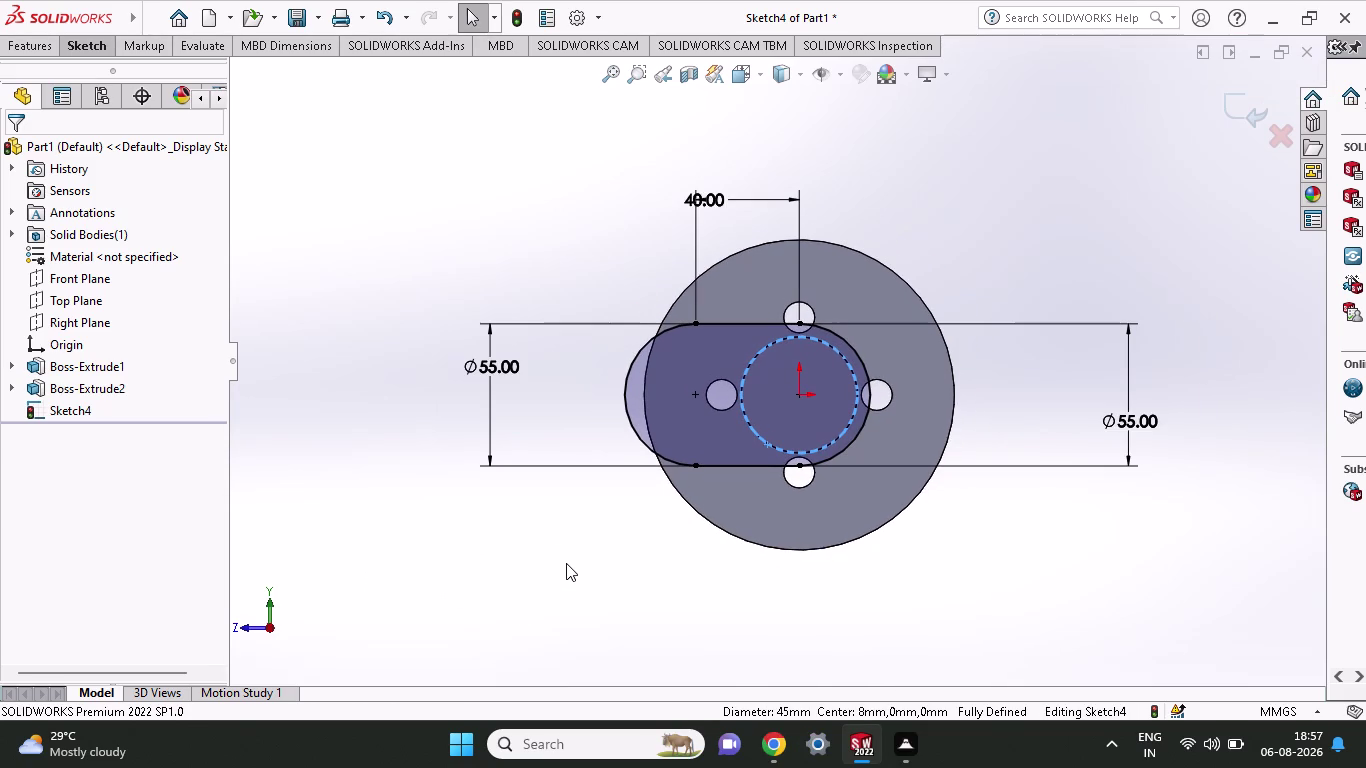
Orbit the part back toward a front view and pick the Circle tool.
middle_drag(571, 574, 617, 583)
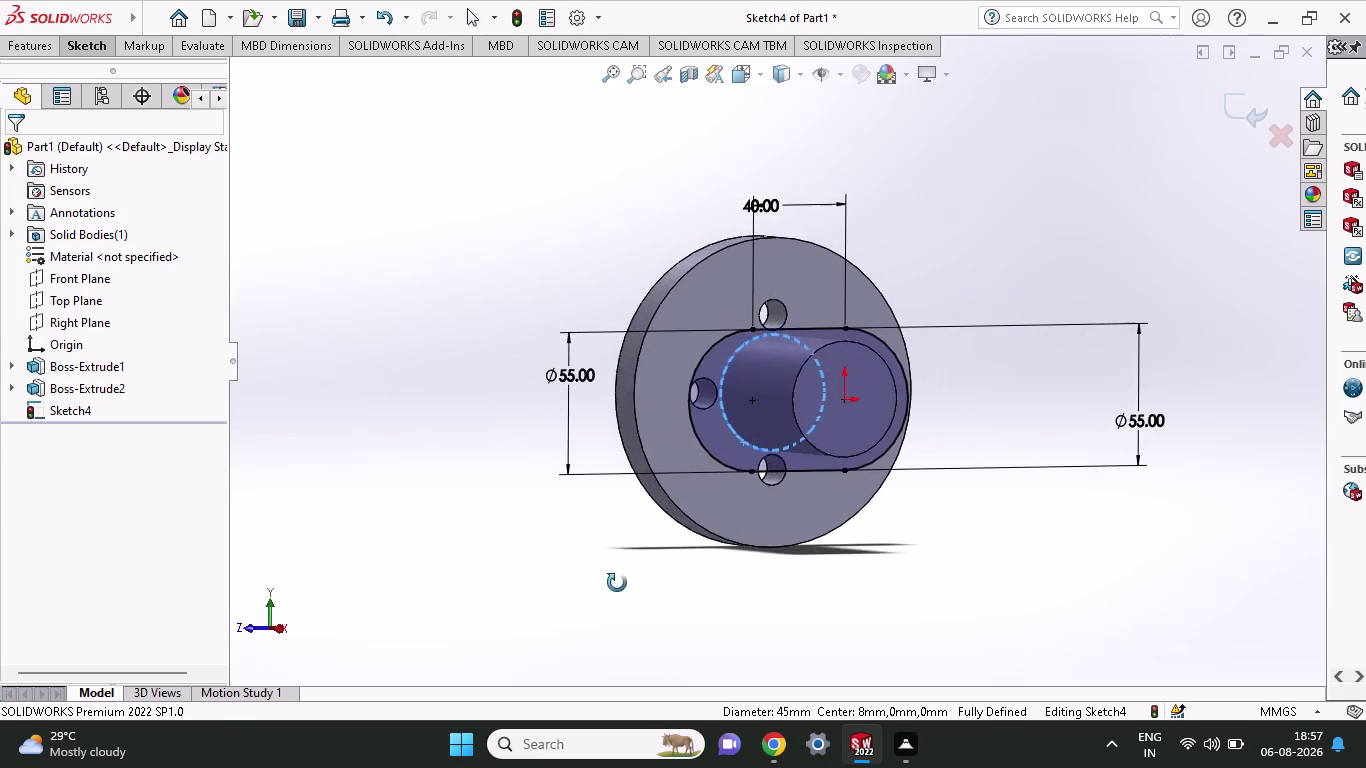
middle_drag(617, 583, 607, 601)
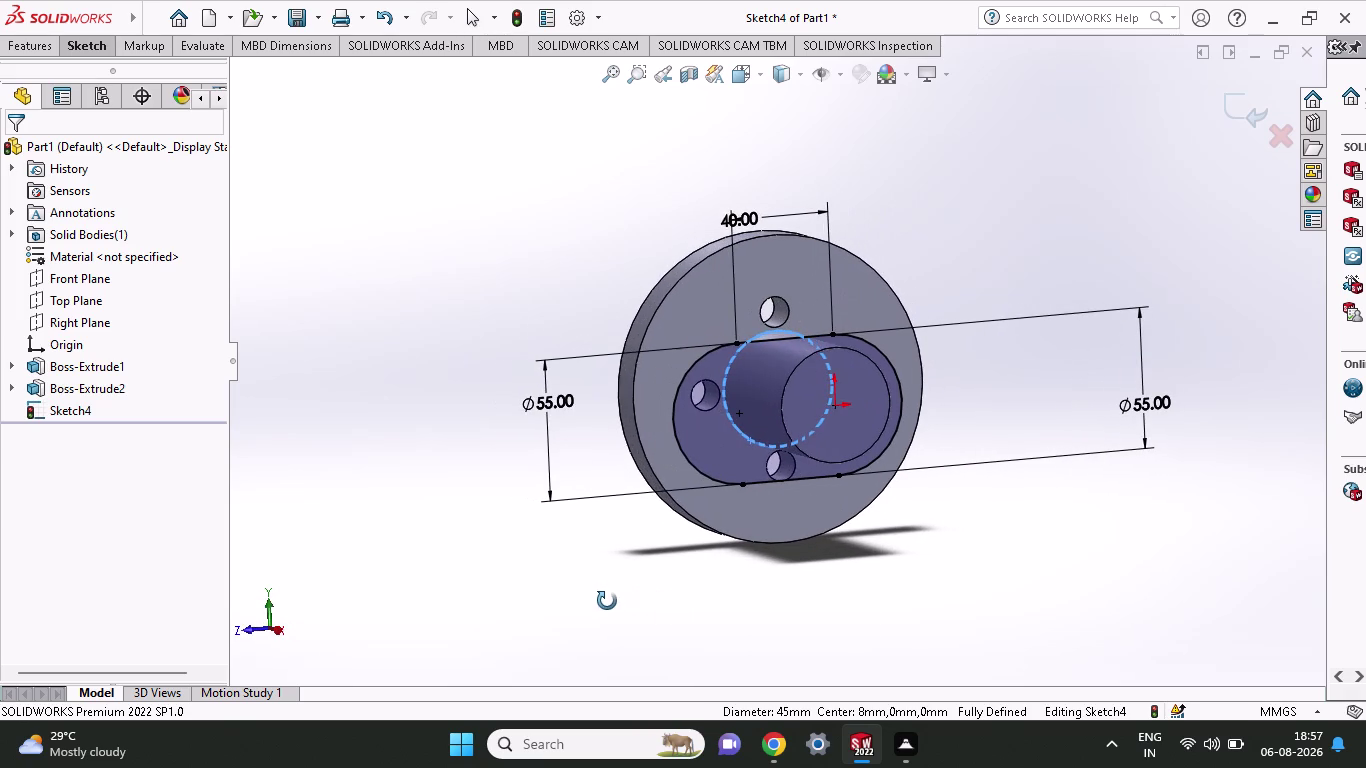
middle_drag(607, 601, 601, 601)
middle_drag(500, 594, 454, 575)
middle_drag(448, 570, 462, 578)
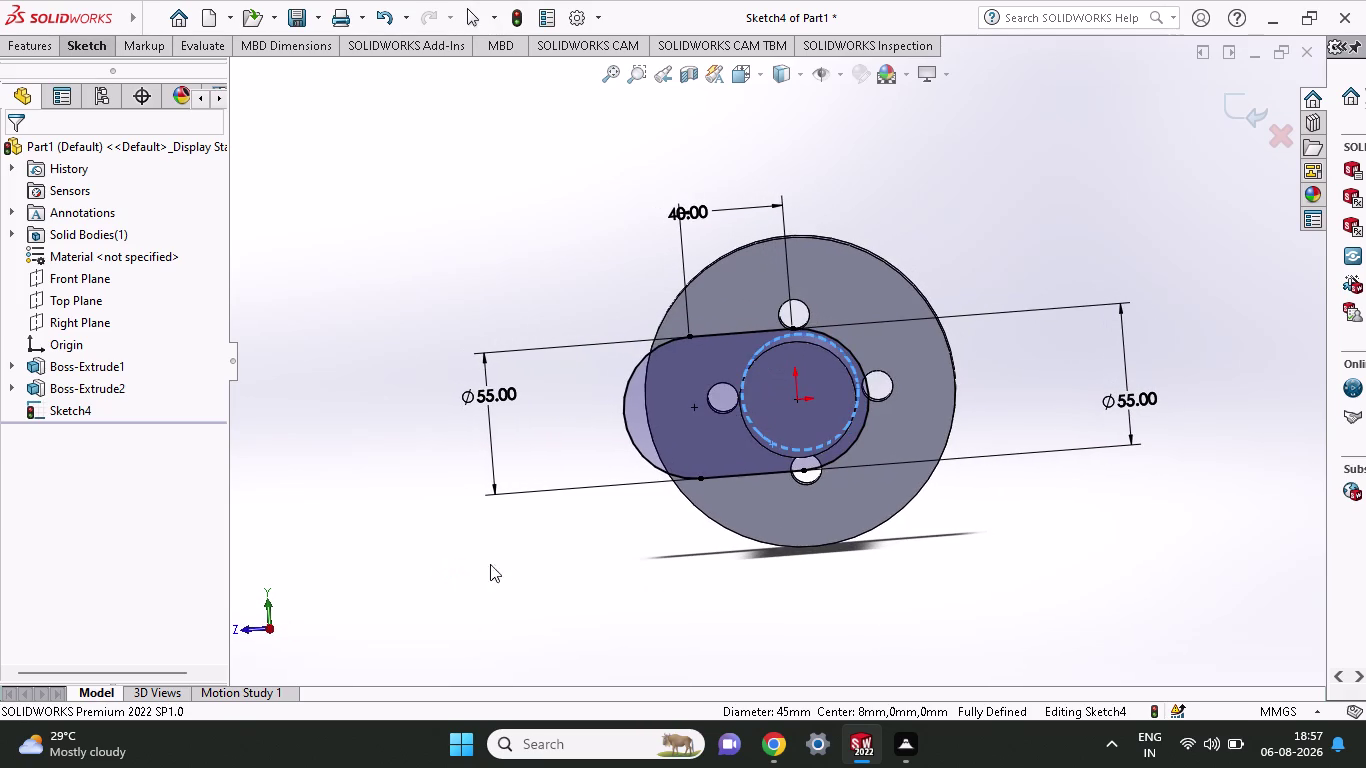
click(86, 45)
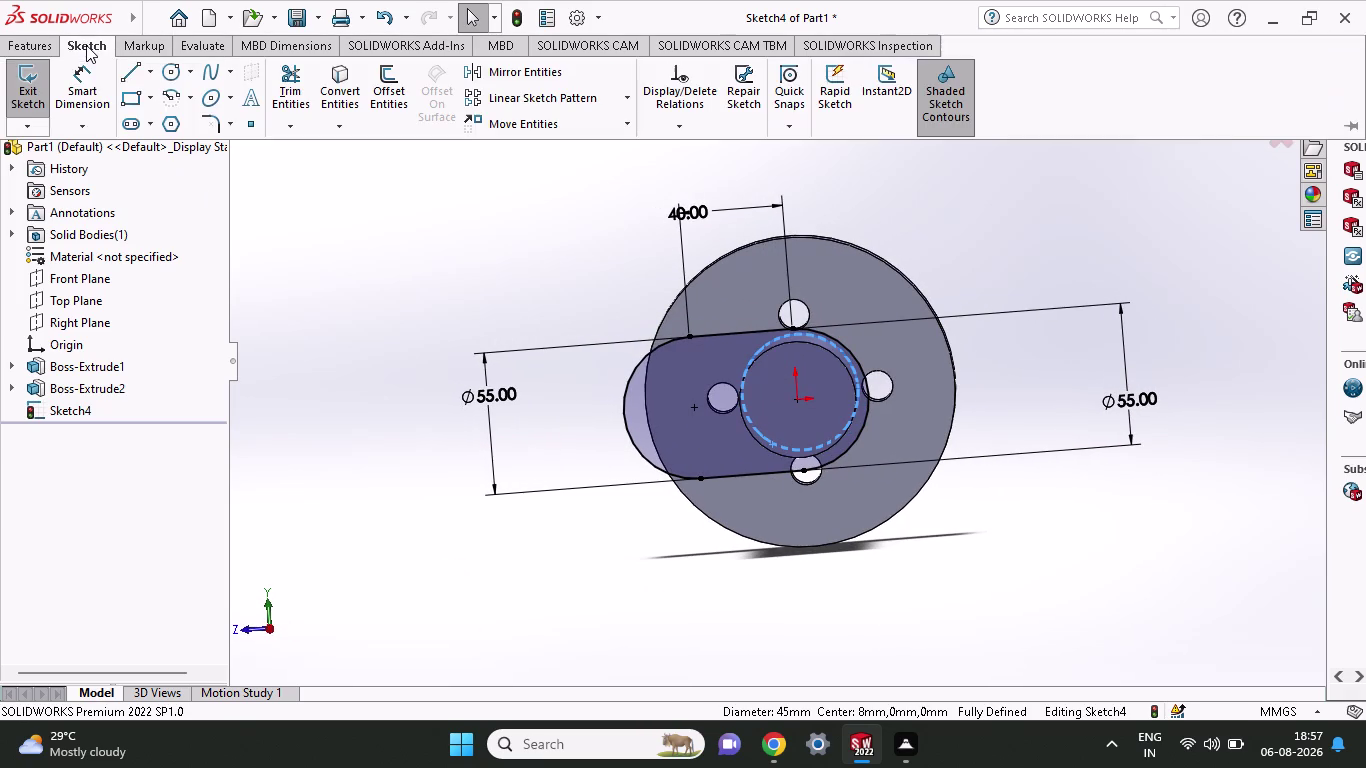
click(163, 77)
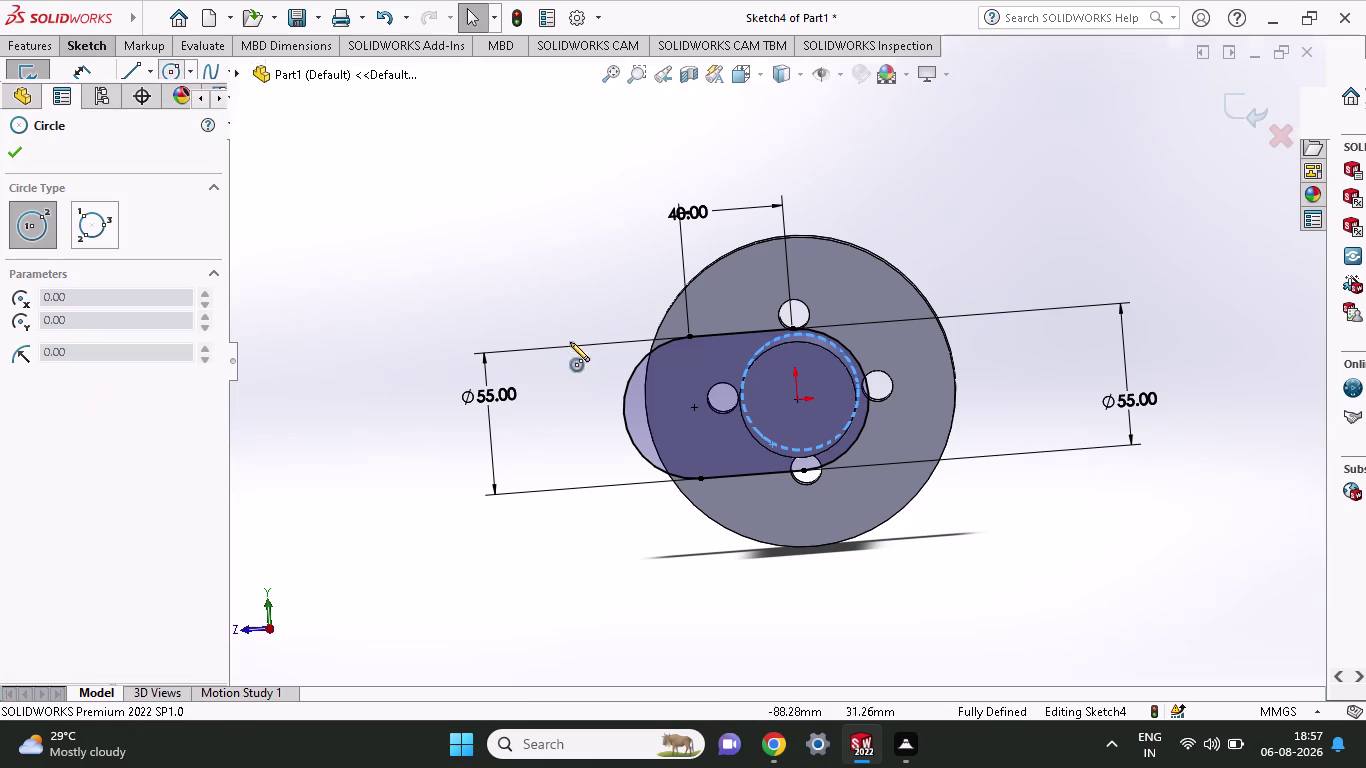
Draw a circle centred on the obround's left end at (-40, 0).
click(693, 410)
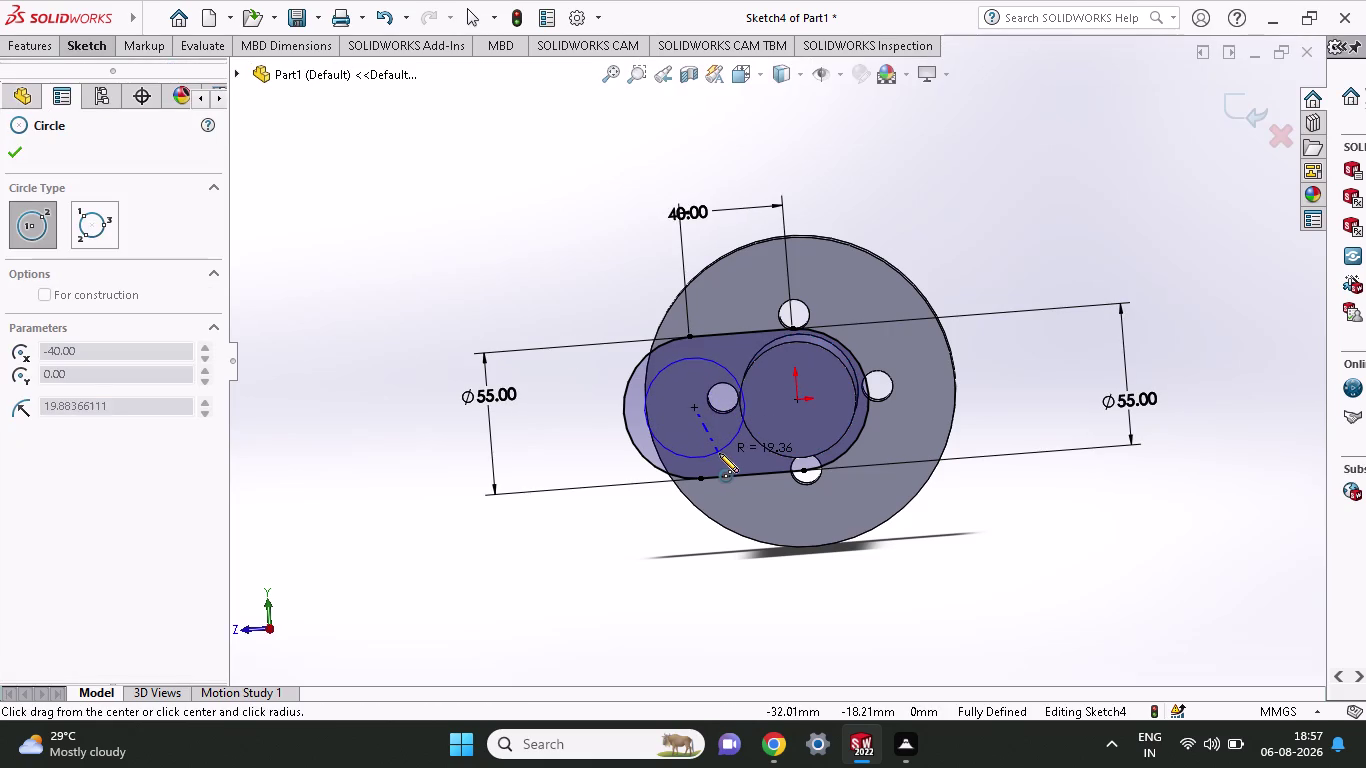
click(719, 453)
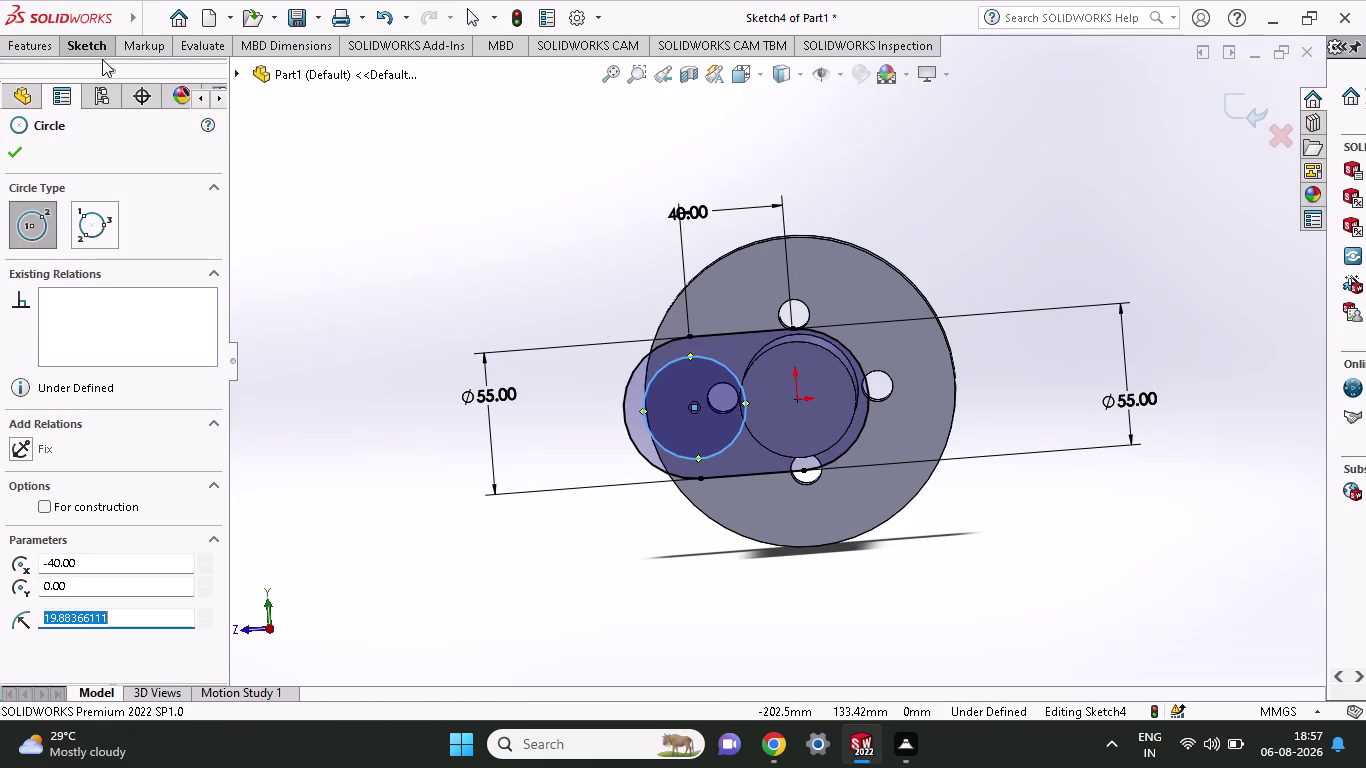
click(101, 56)
click(86, 99)
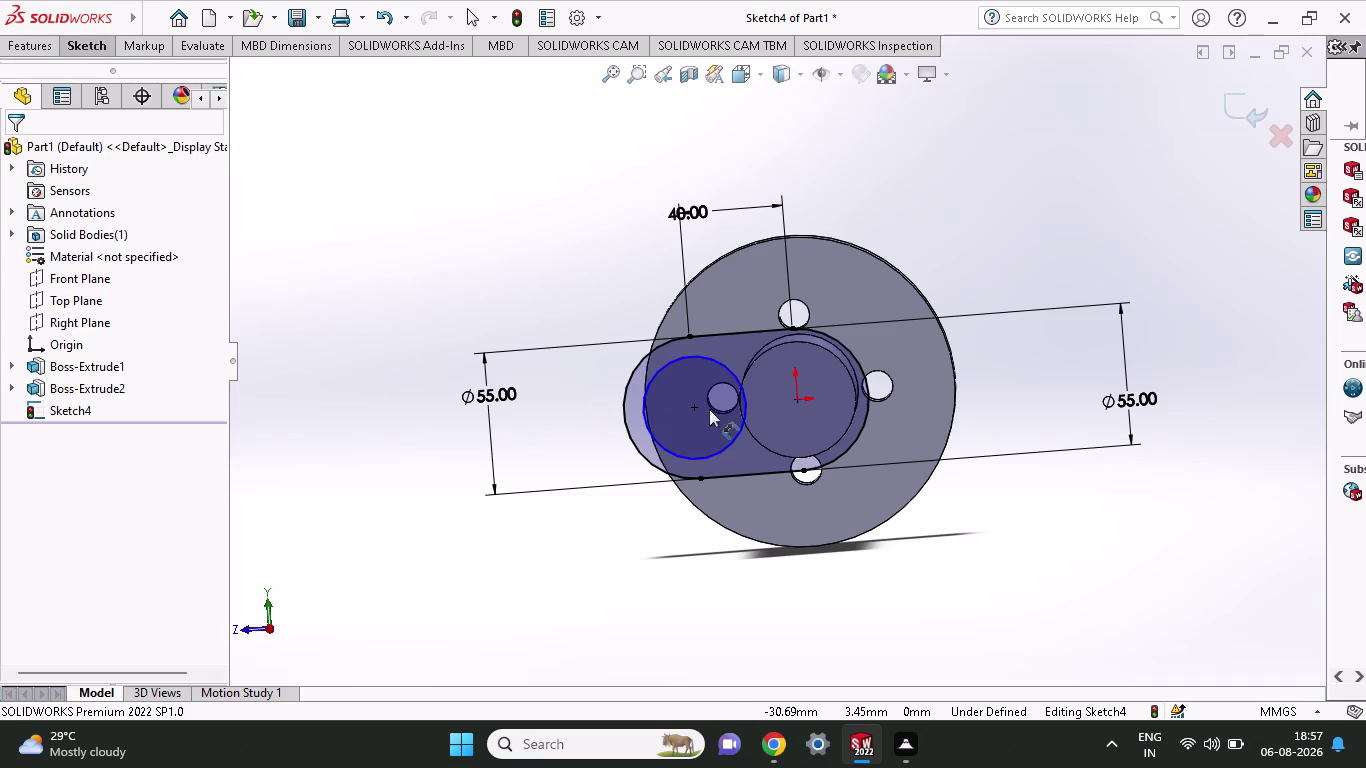
Dimension the circle's diameter as 22.5+22.5, giving 45 mm.
click(693, 454)
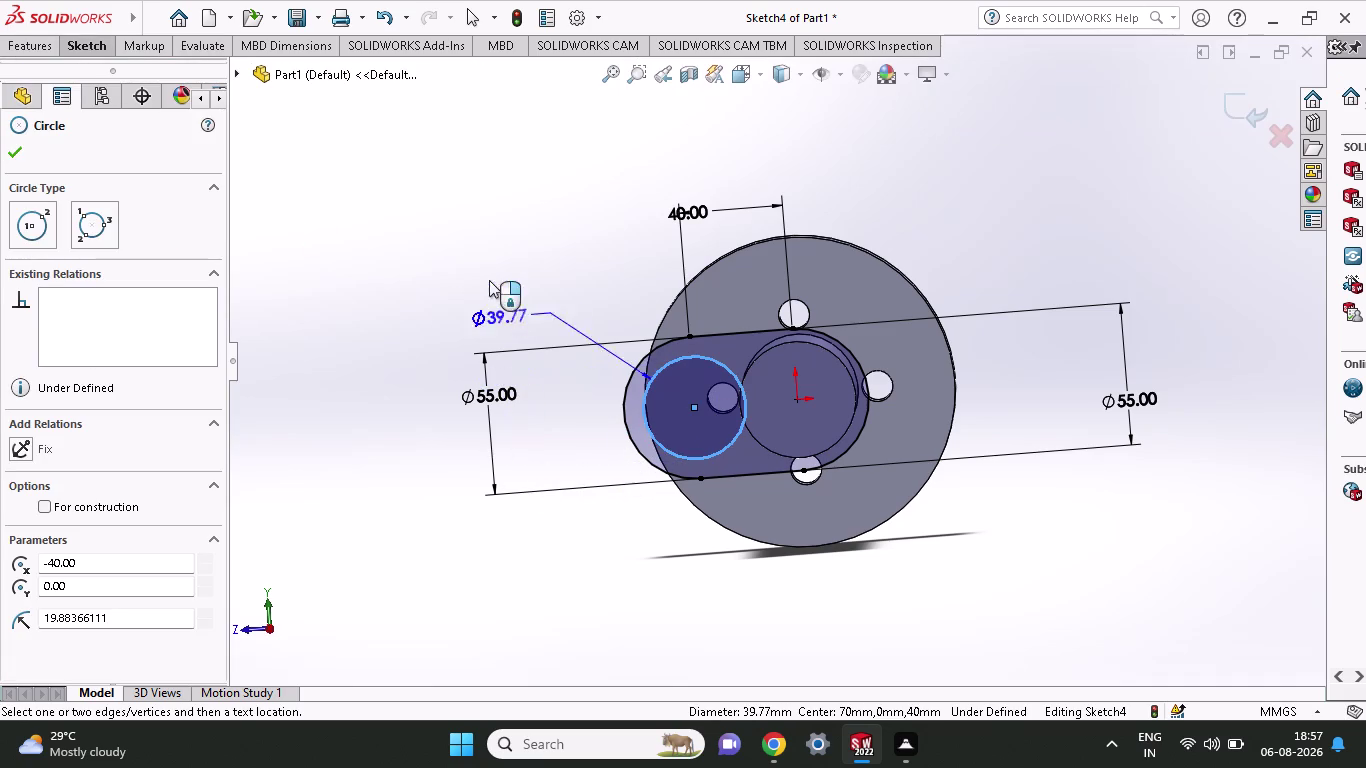
click(501, 235)
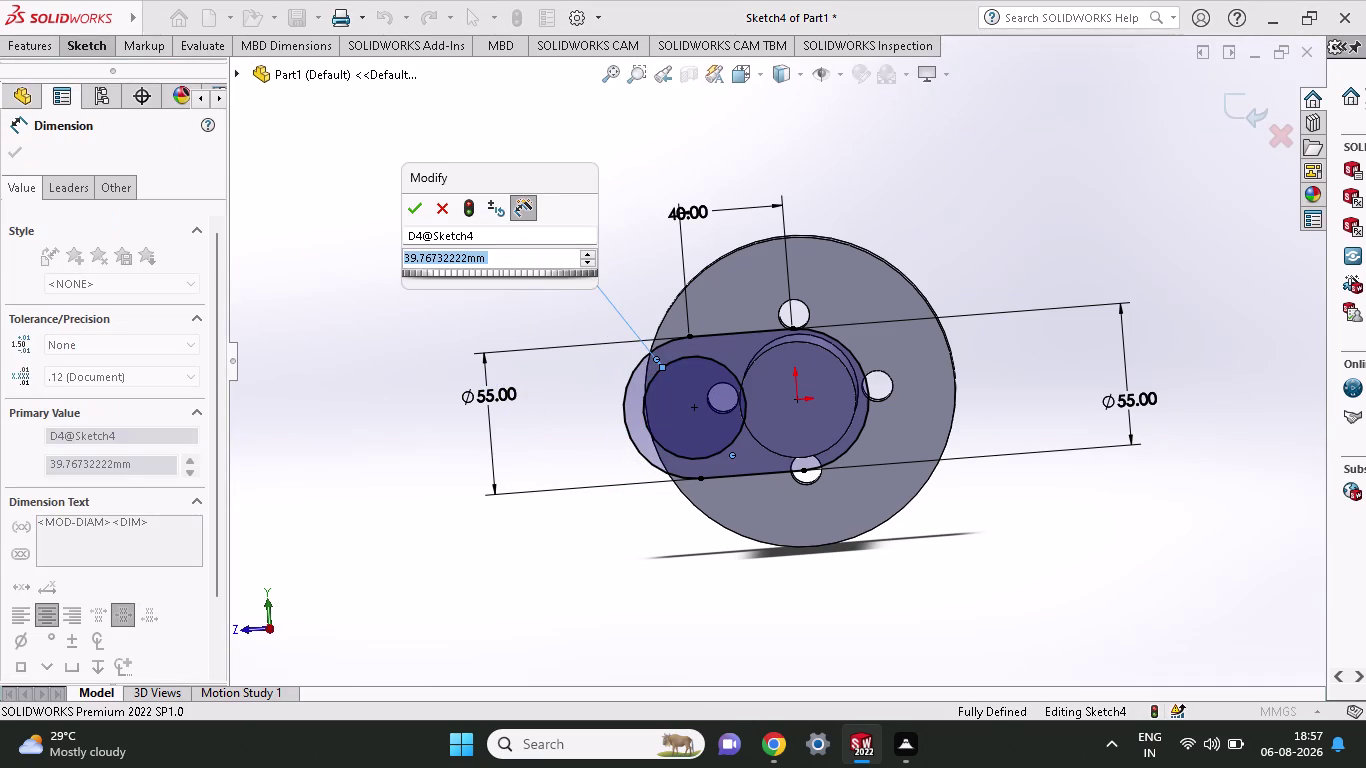
text(22)
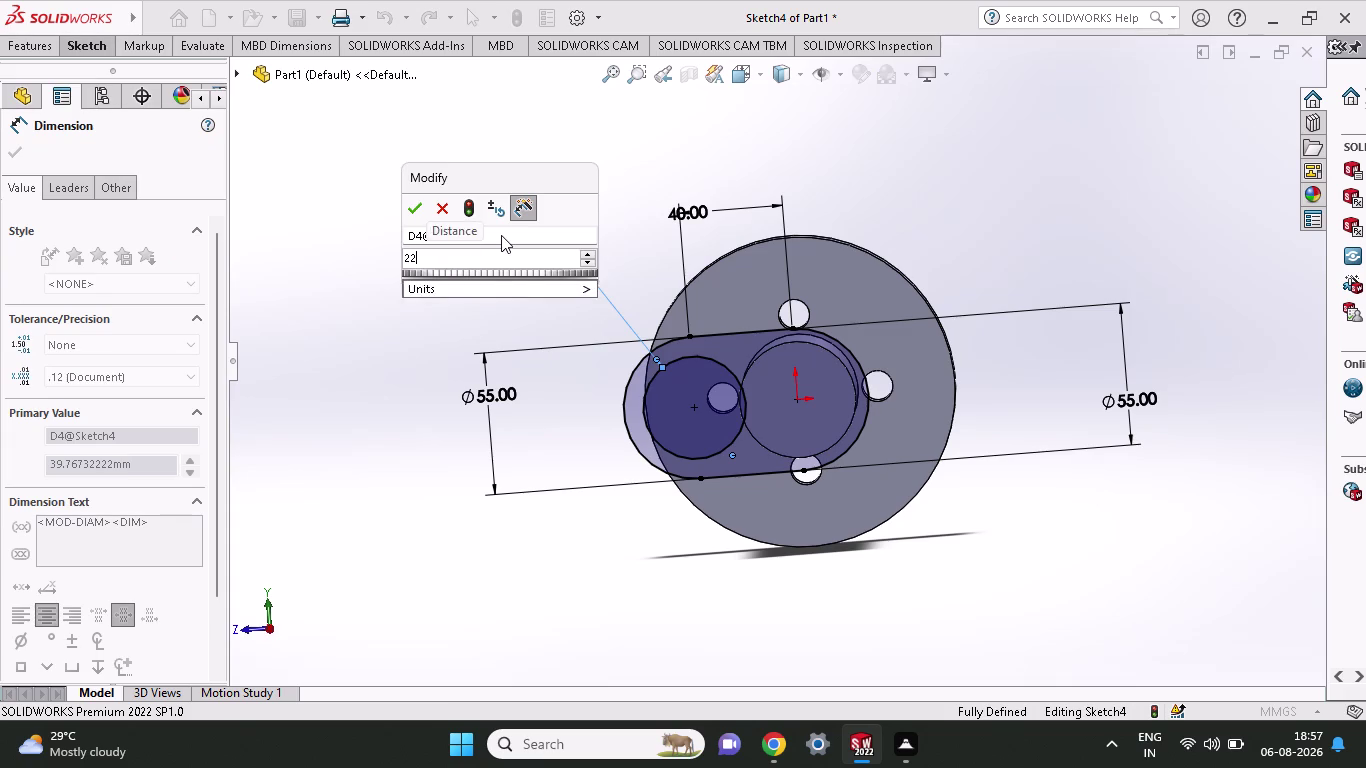
text(.)
text(5+)
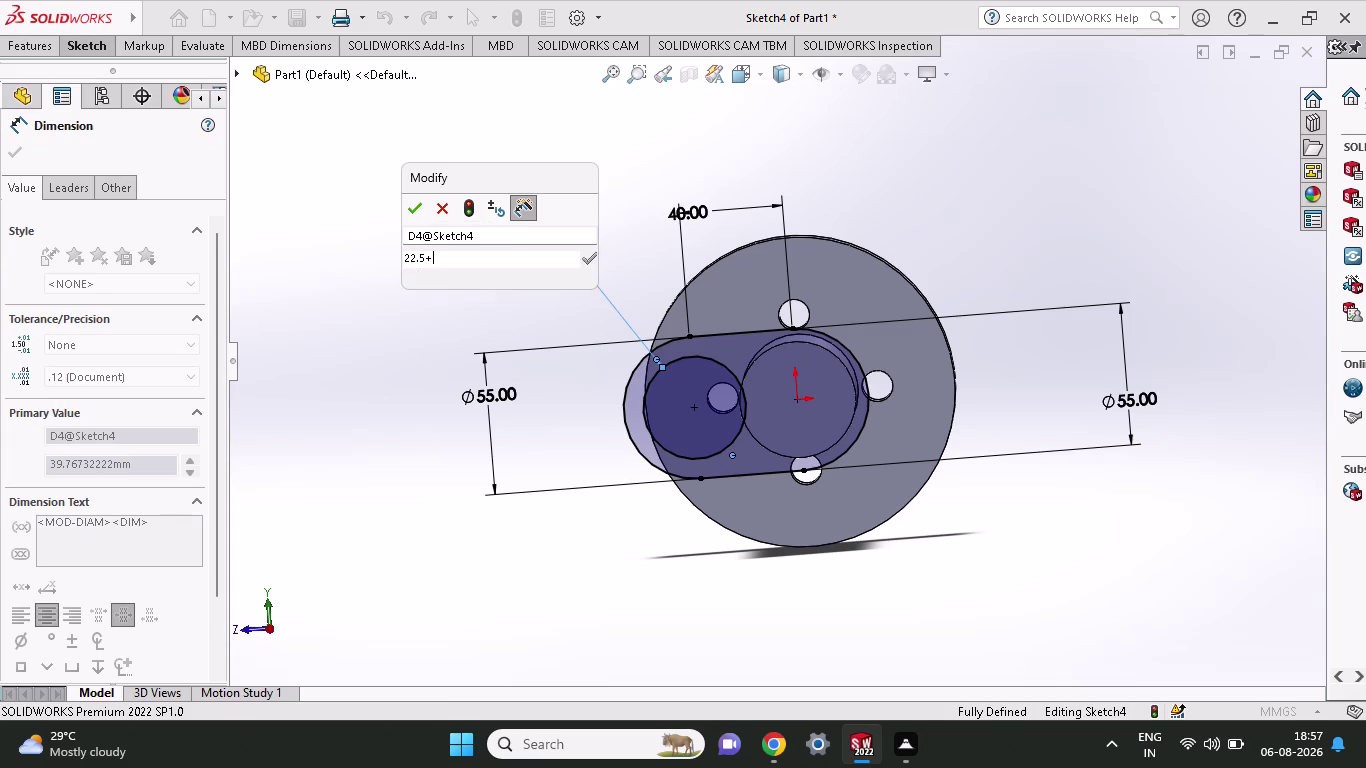
text(22.)
key(5)
key(Return)
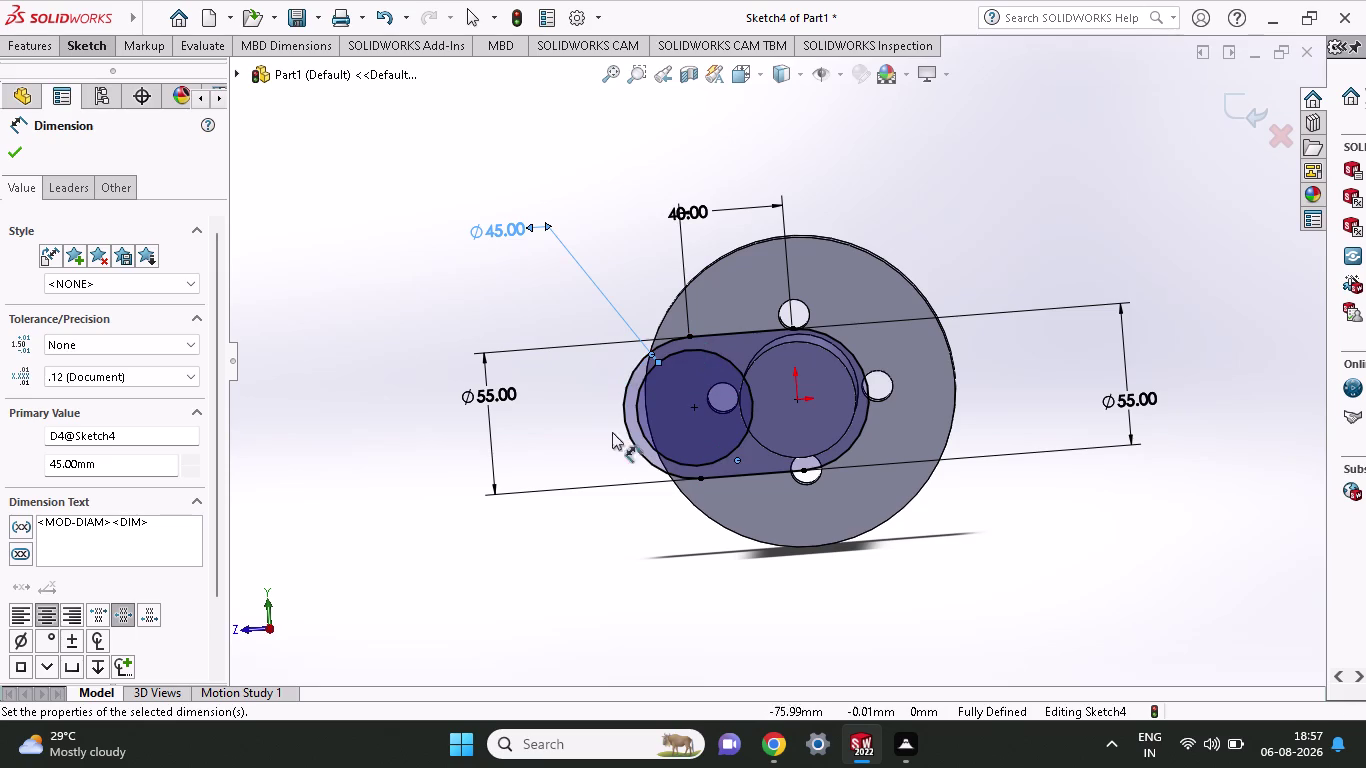
click(50, 55)
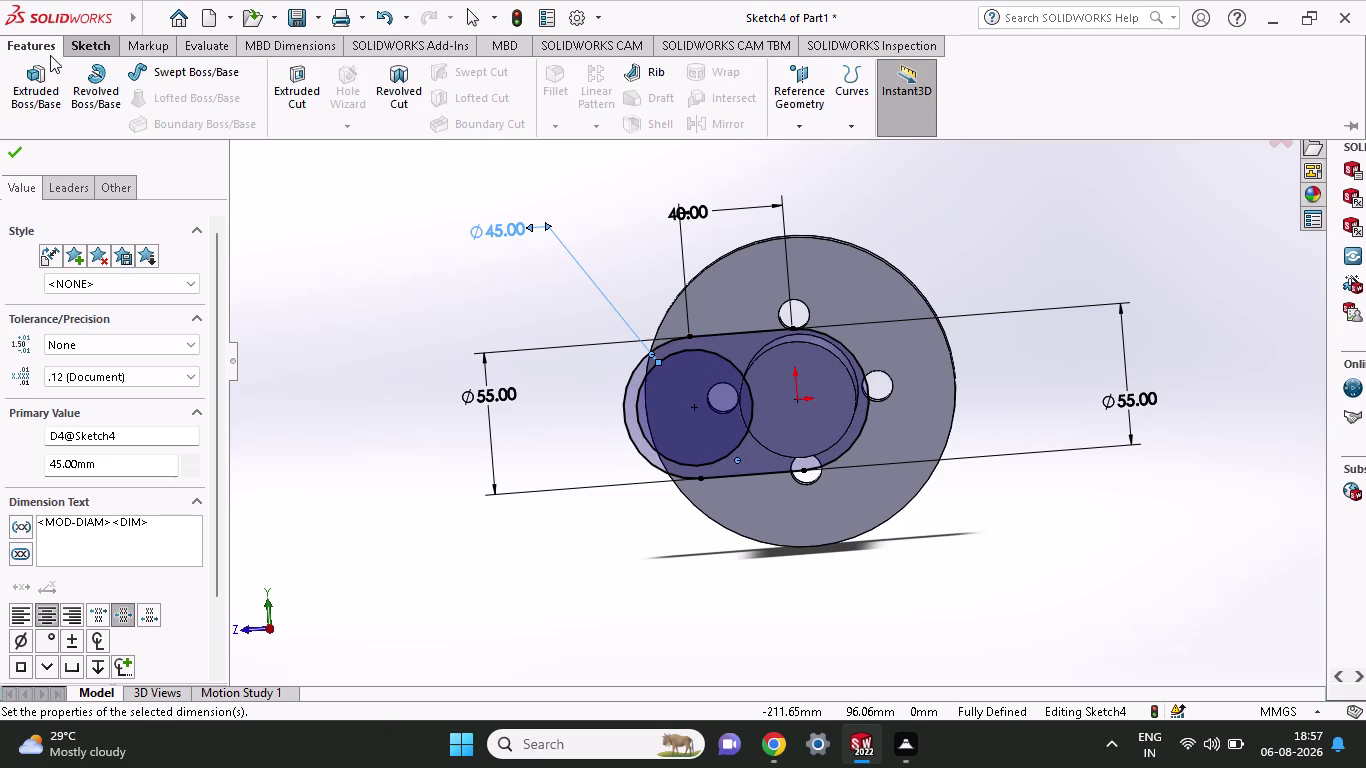
Extrude the selected slot and circle regions 22 mm Blind to create Boss-Extrude3.
click(20, 85)
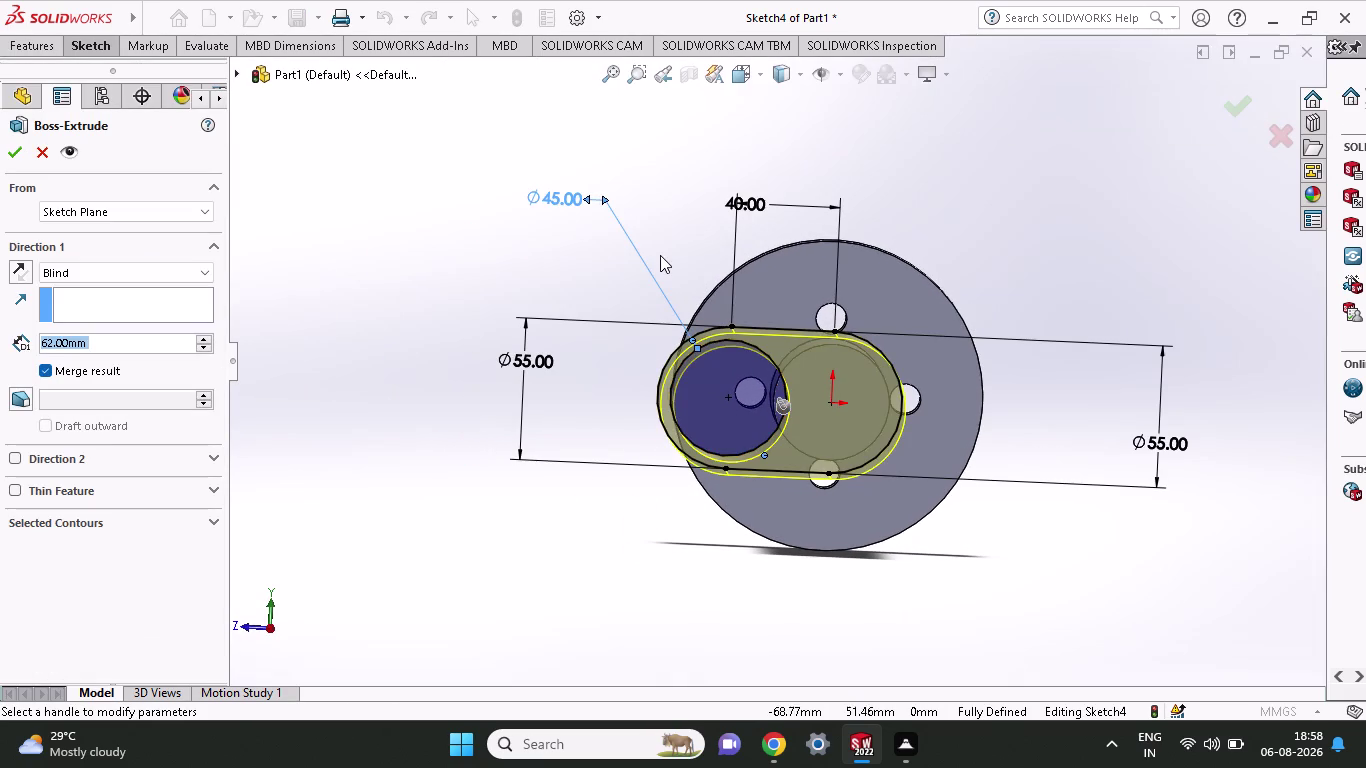
middle_drag(661, 251, 691, 344)
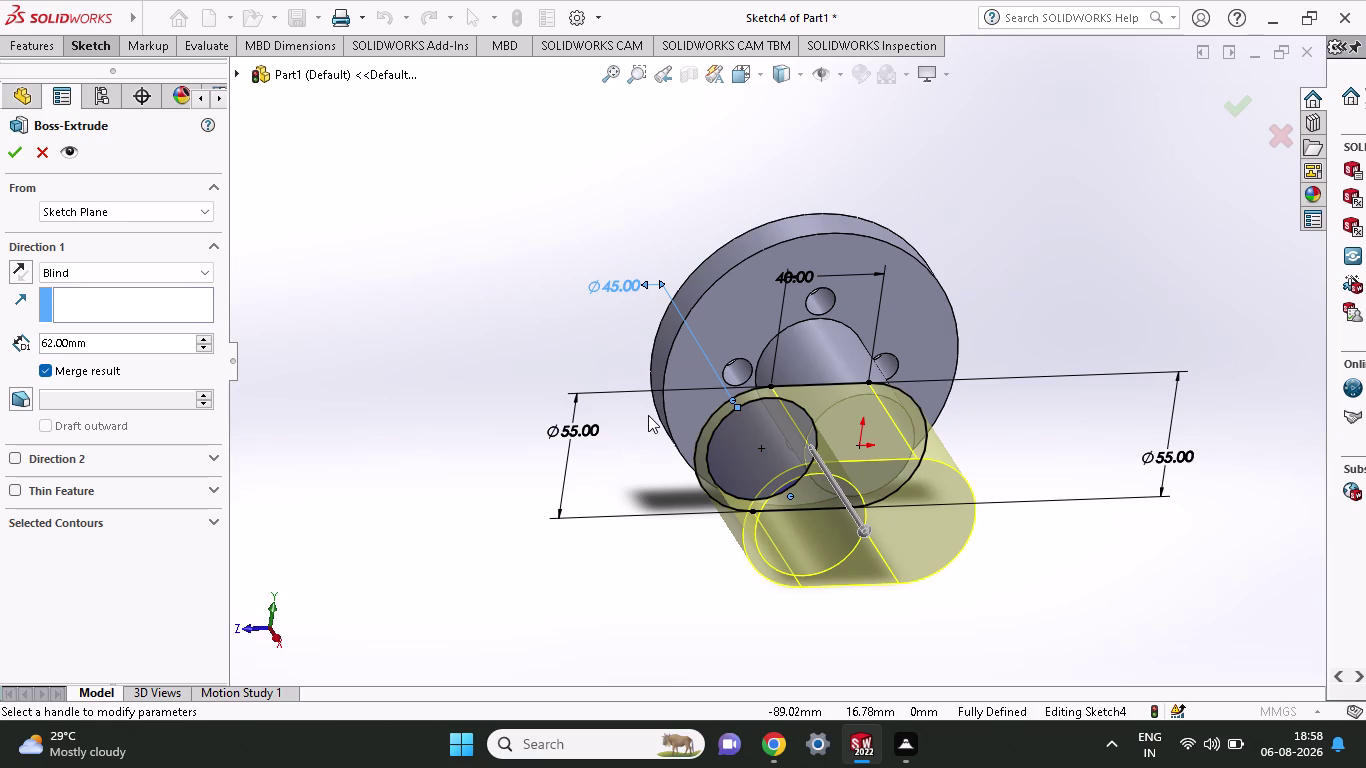
key(2)
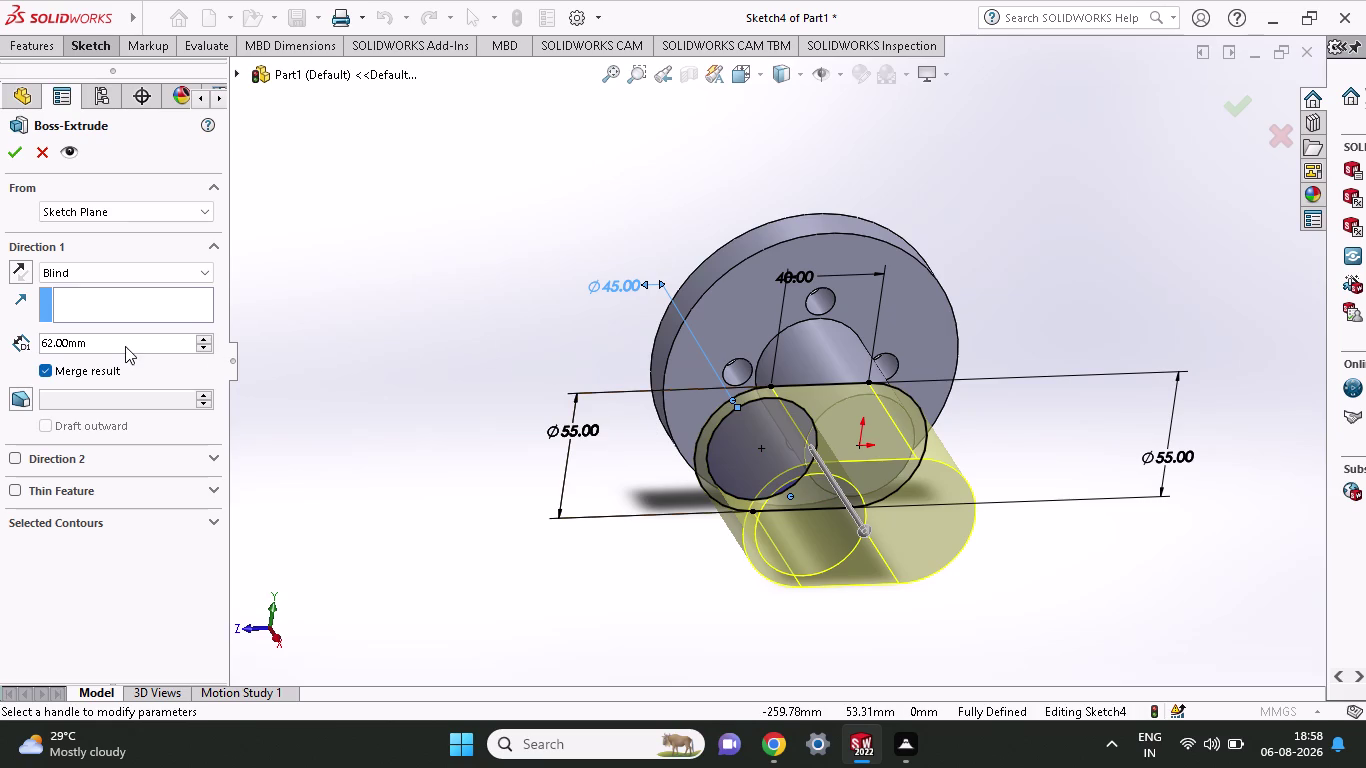
drag(125, 346, 40, 352)
text(22)
key(Return)
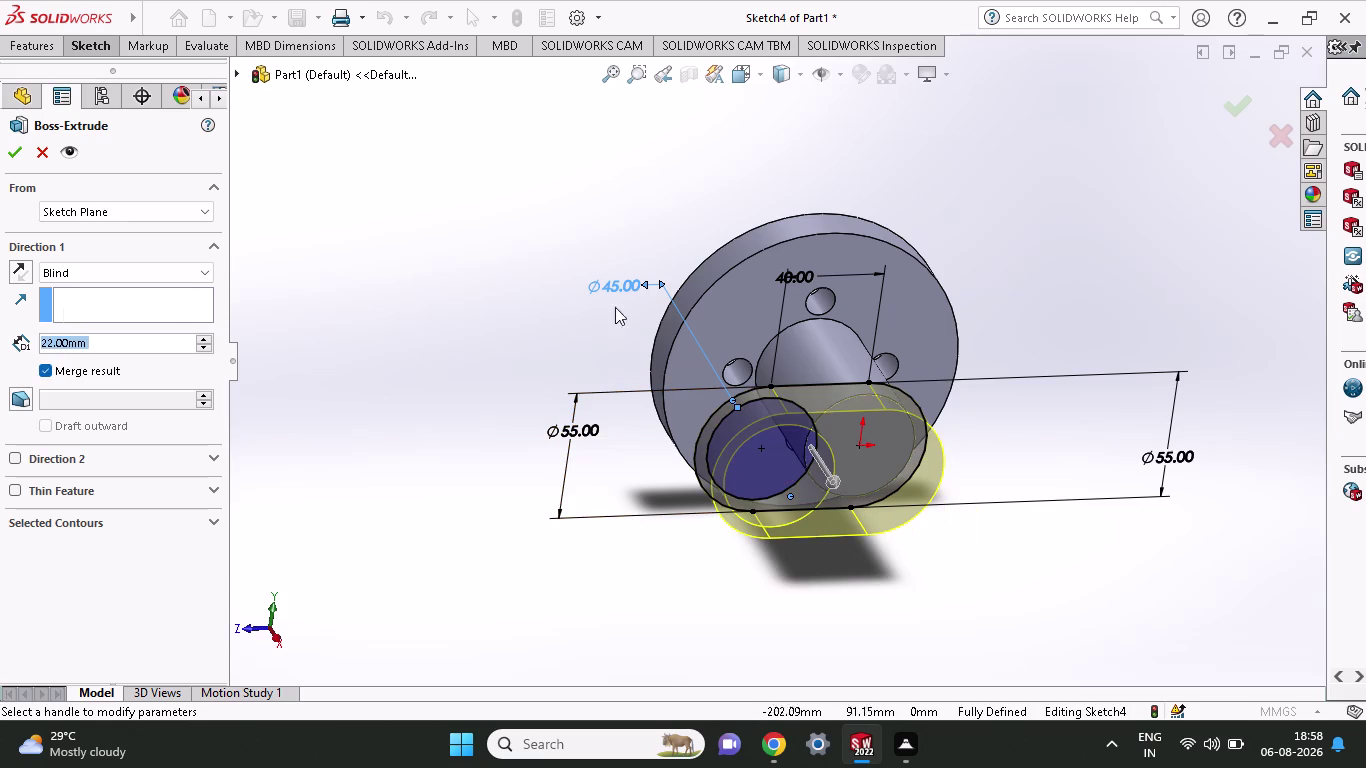
click(768, 465)
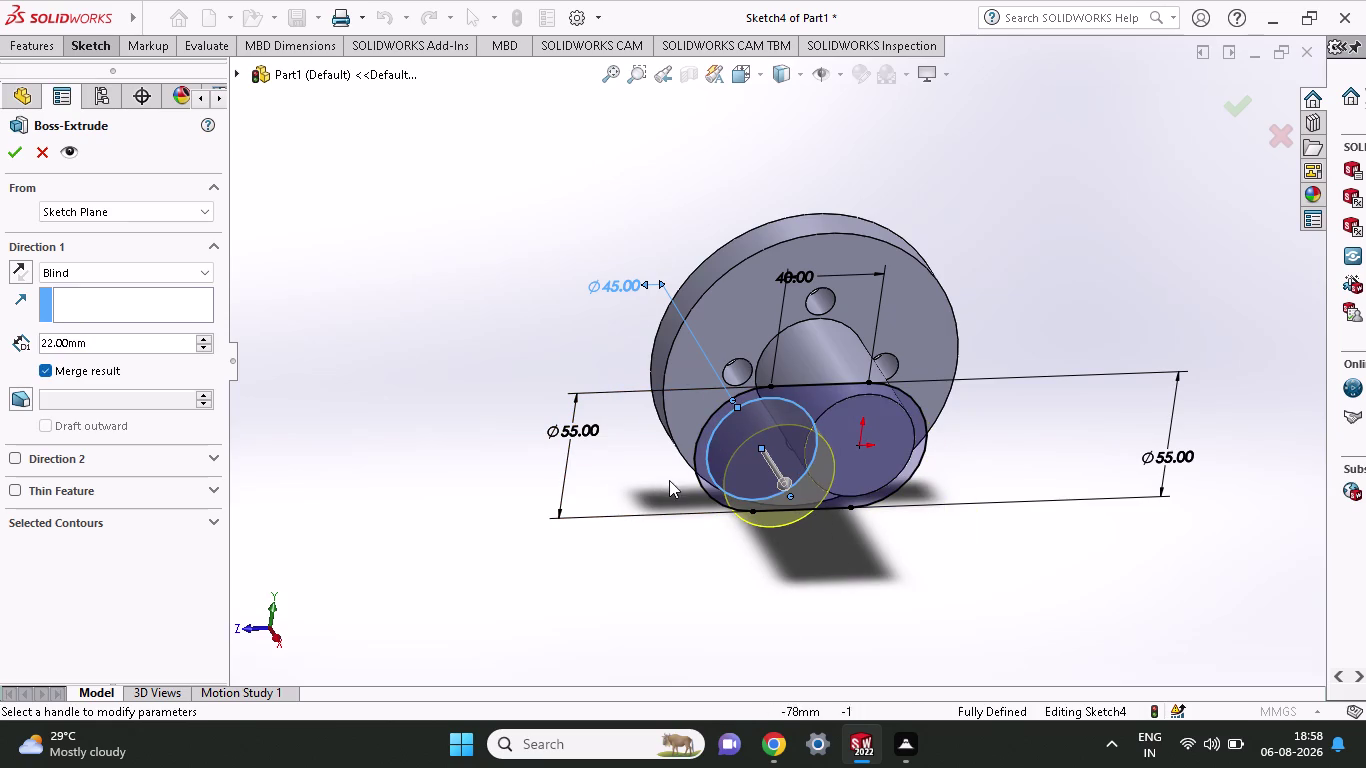
click(703, 471)
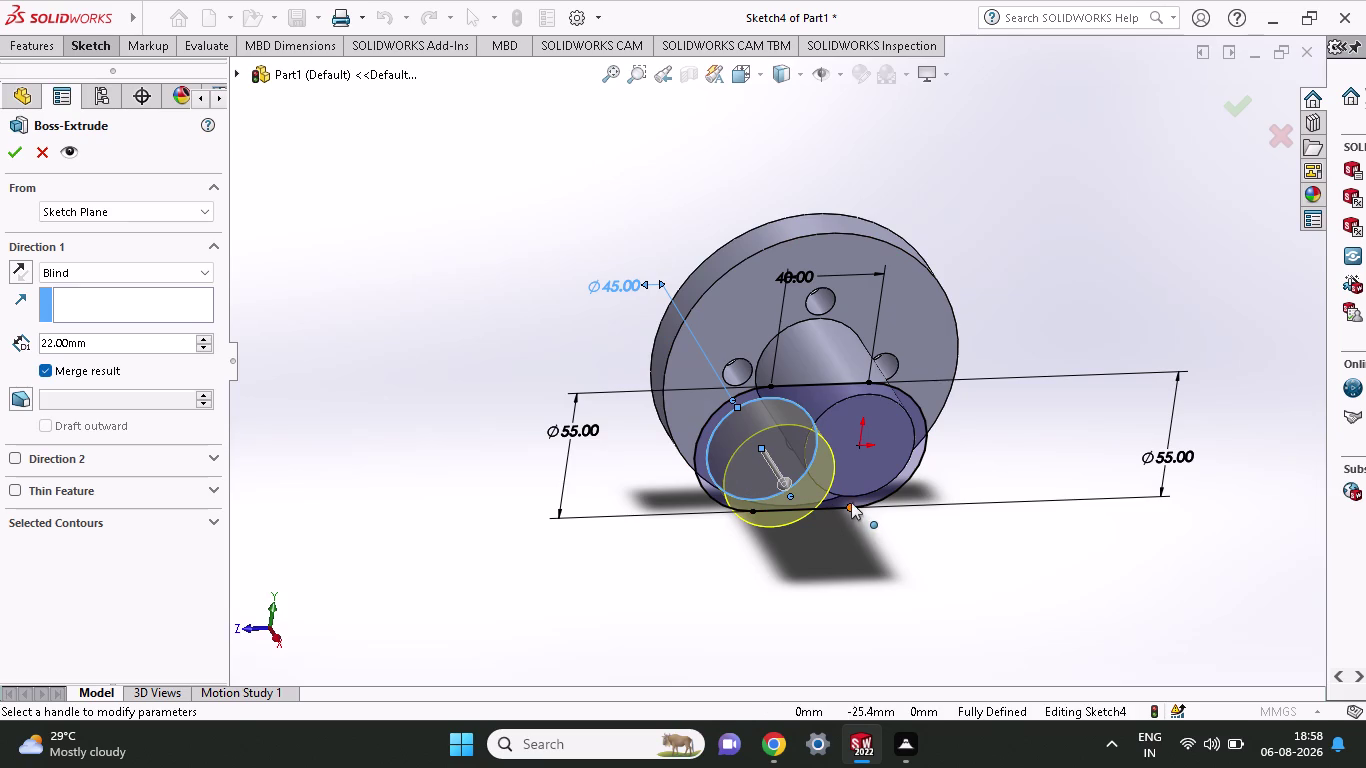
click(909, 469)
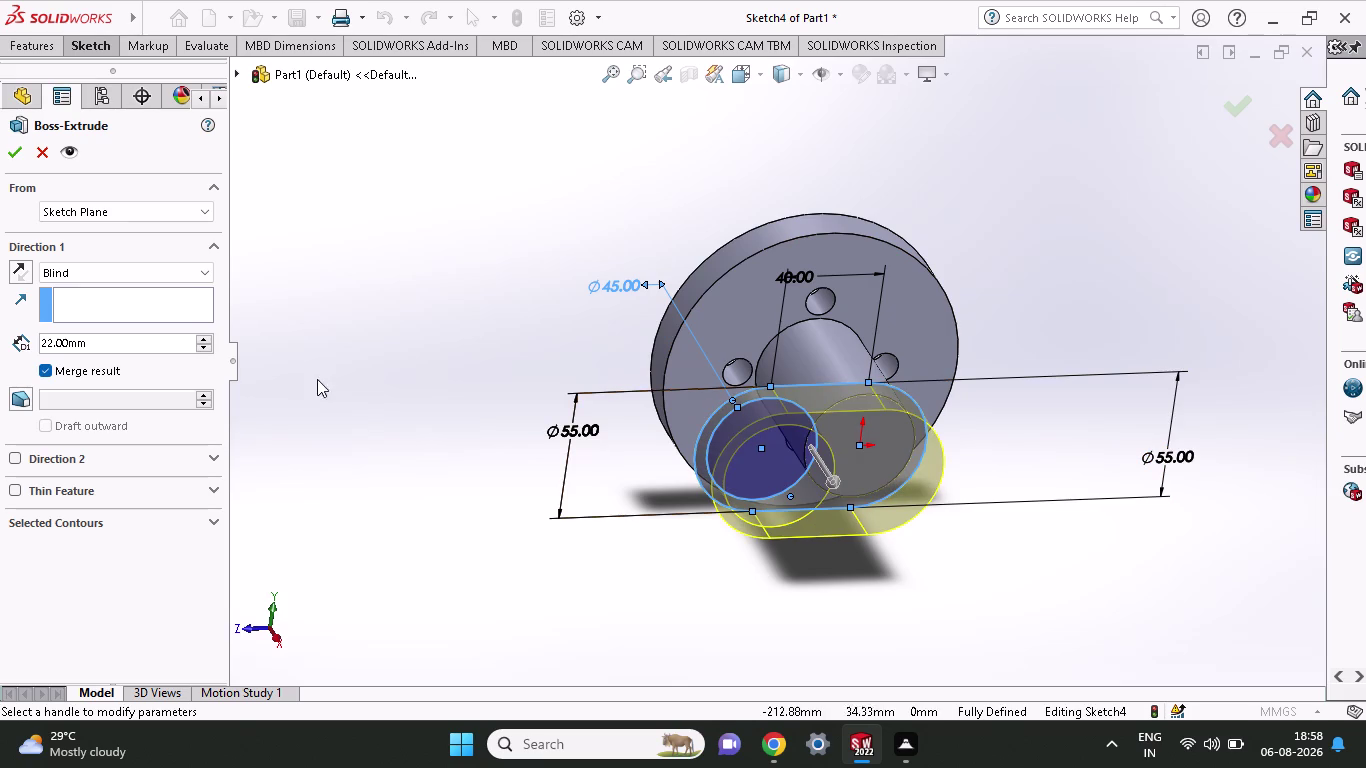
click(22, 155)
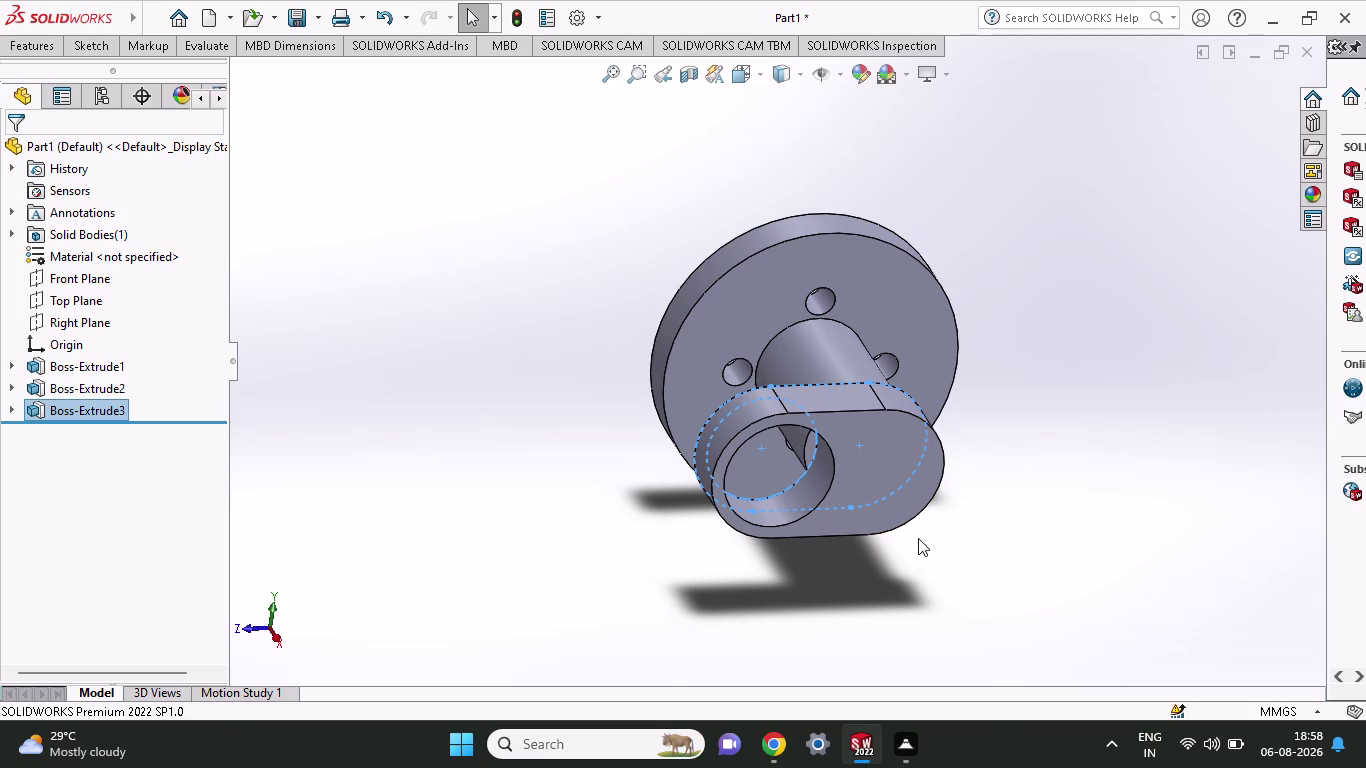
On the boss's front face, sketch a circle of about 22.91 mm radius at the left opening.
scroll(up, 3)
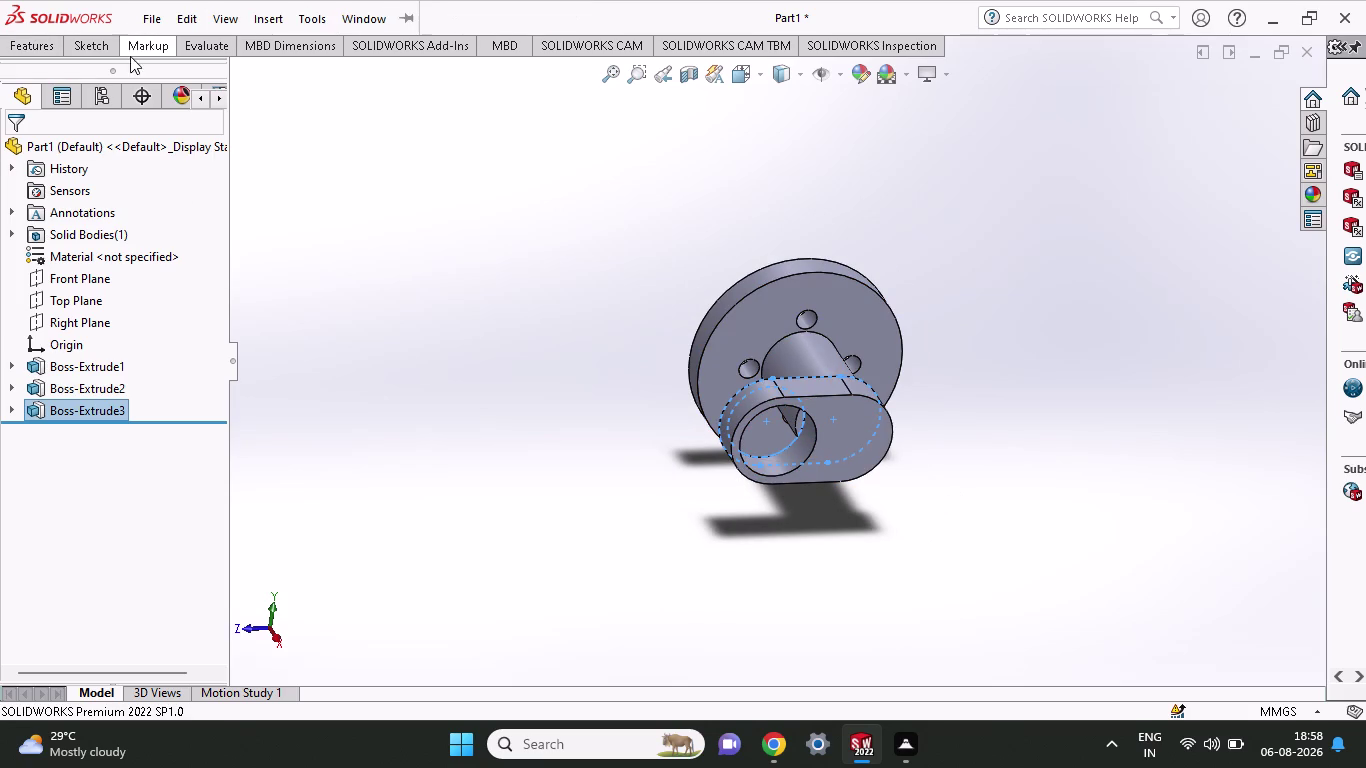
click(832, 426)
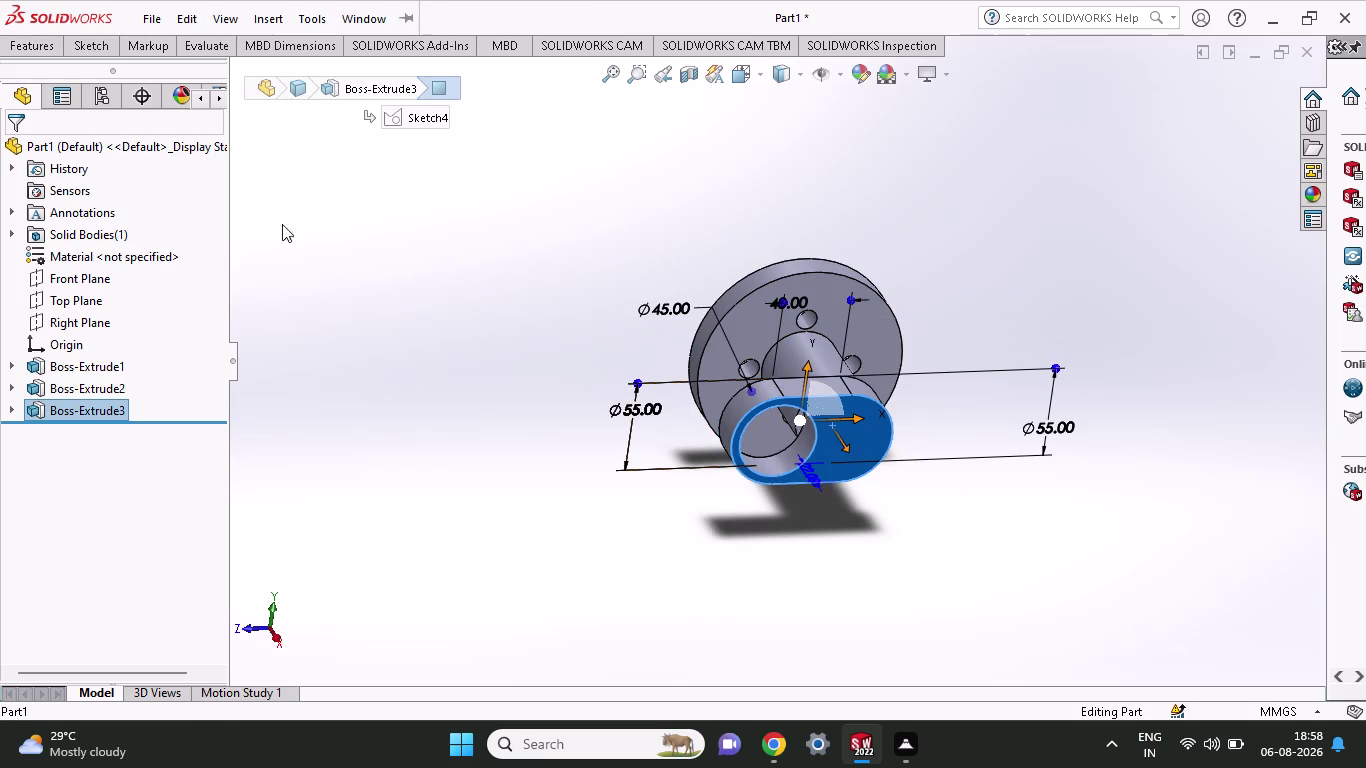
click(99, 54)
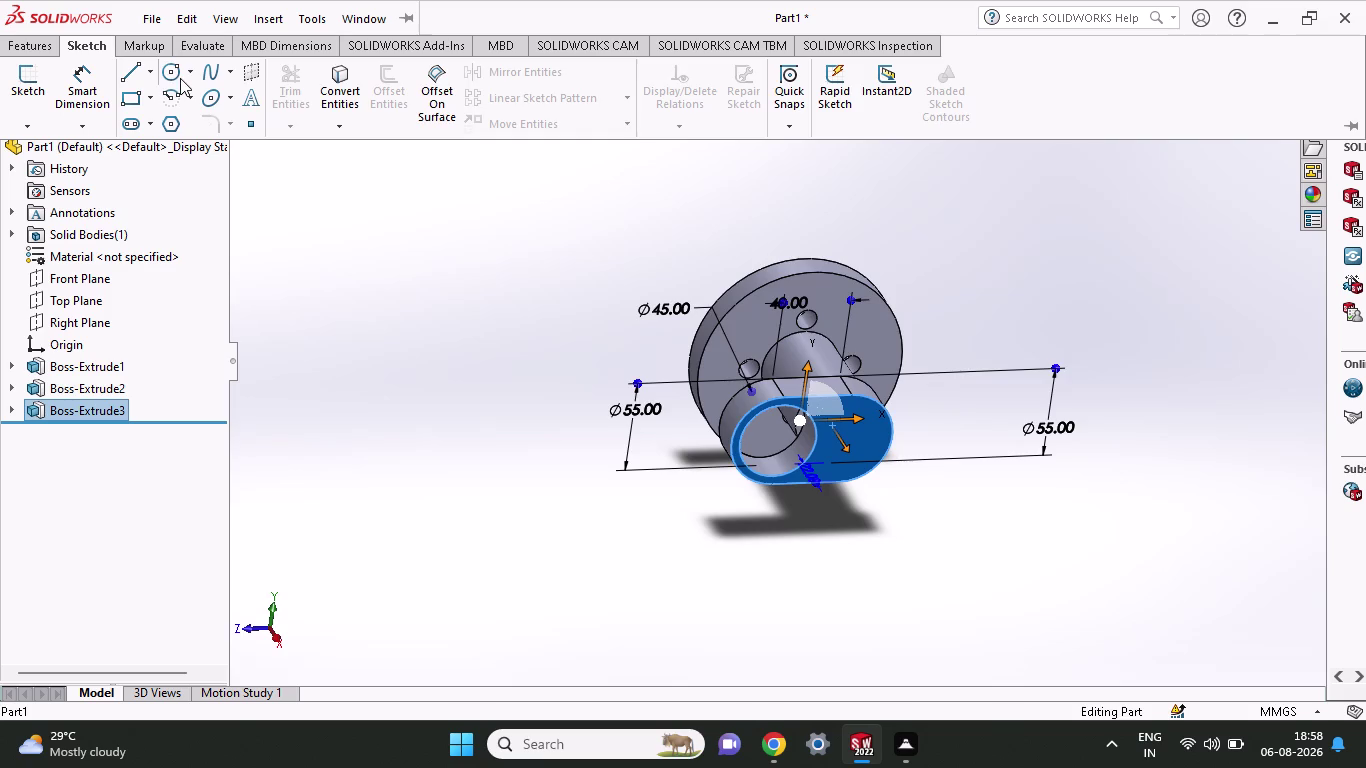
click(180, 78)
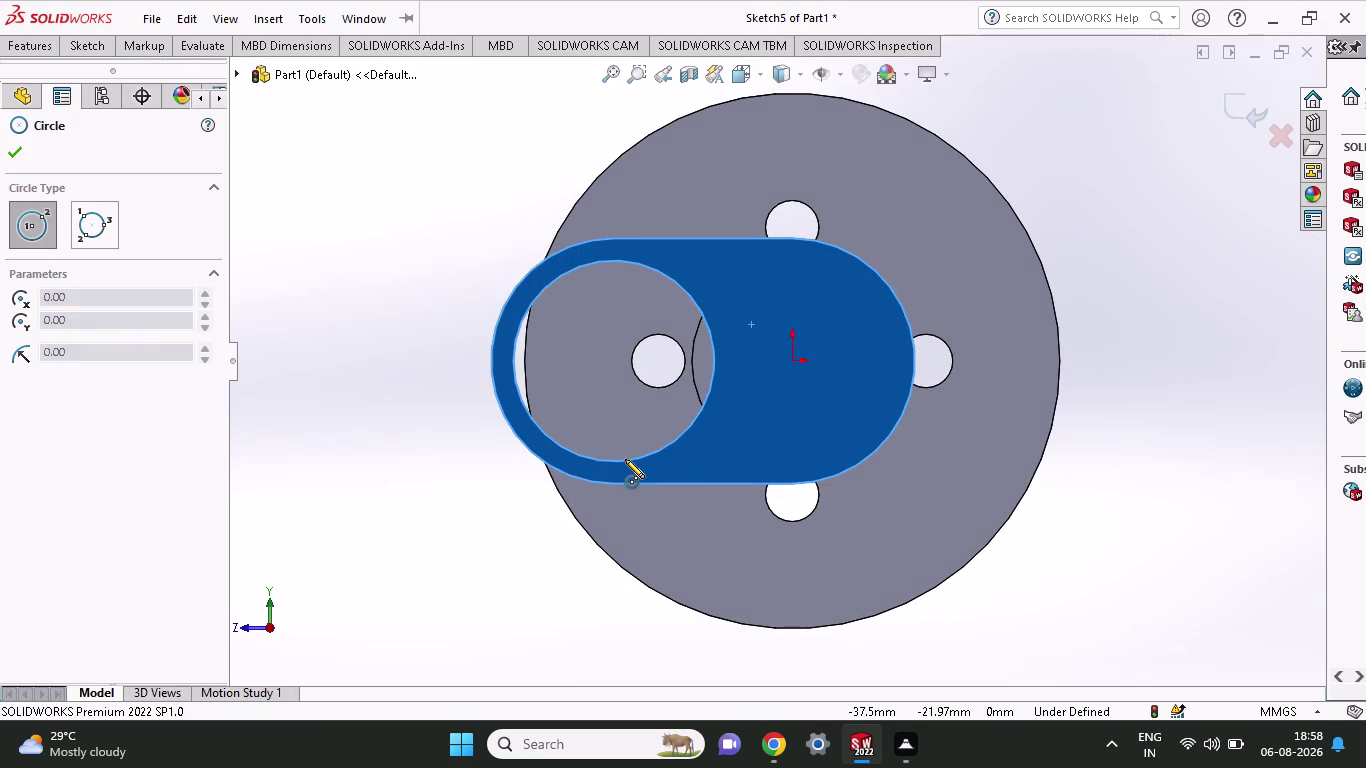
click(612, 359)
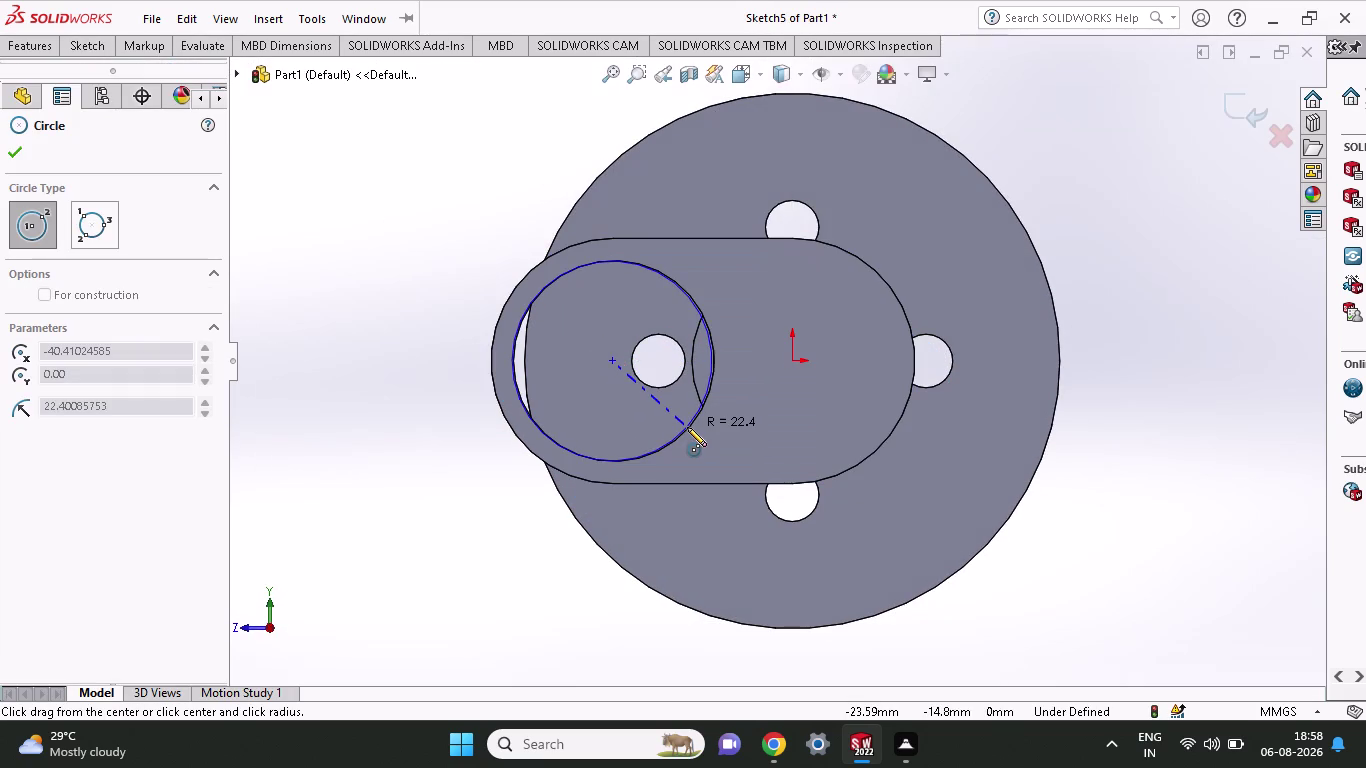
click(689, 427)
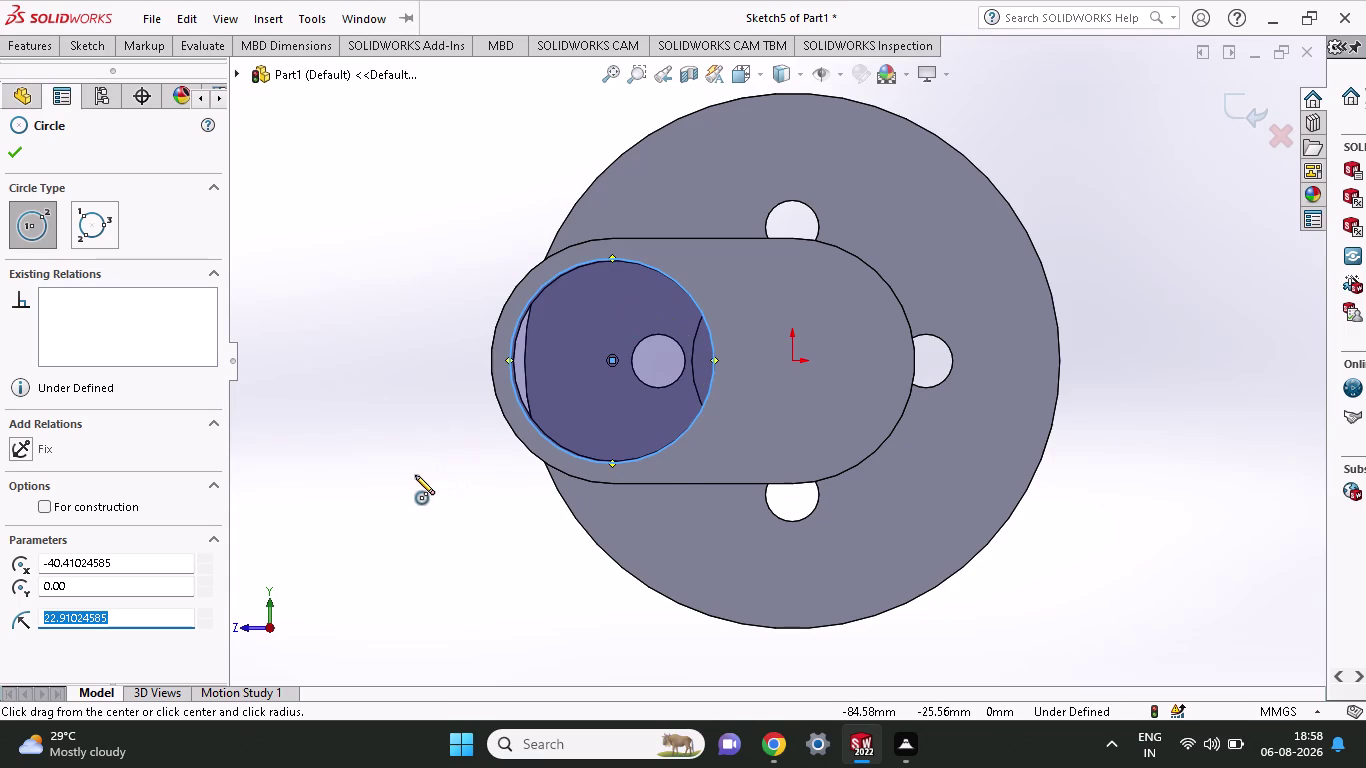
middle_drag(406, 461, 455, 569)
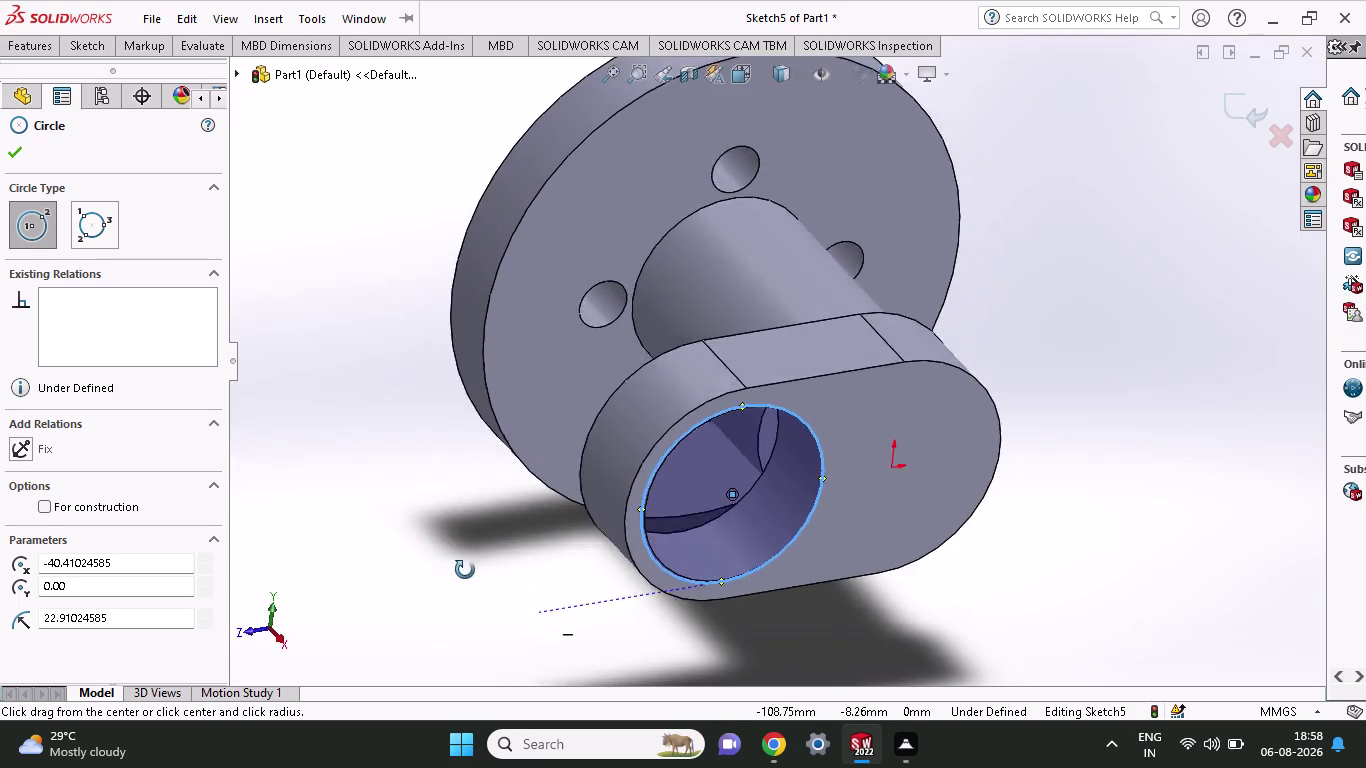
middle_drag(455, 569, 524, 580)
middle_click(460, 490)
middle_drag(568, 538, 497, 457)
scroll(up, 3)
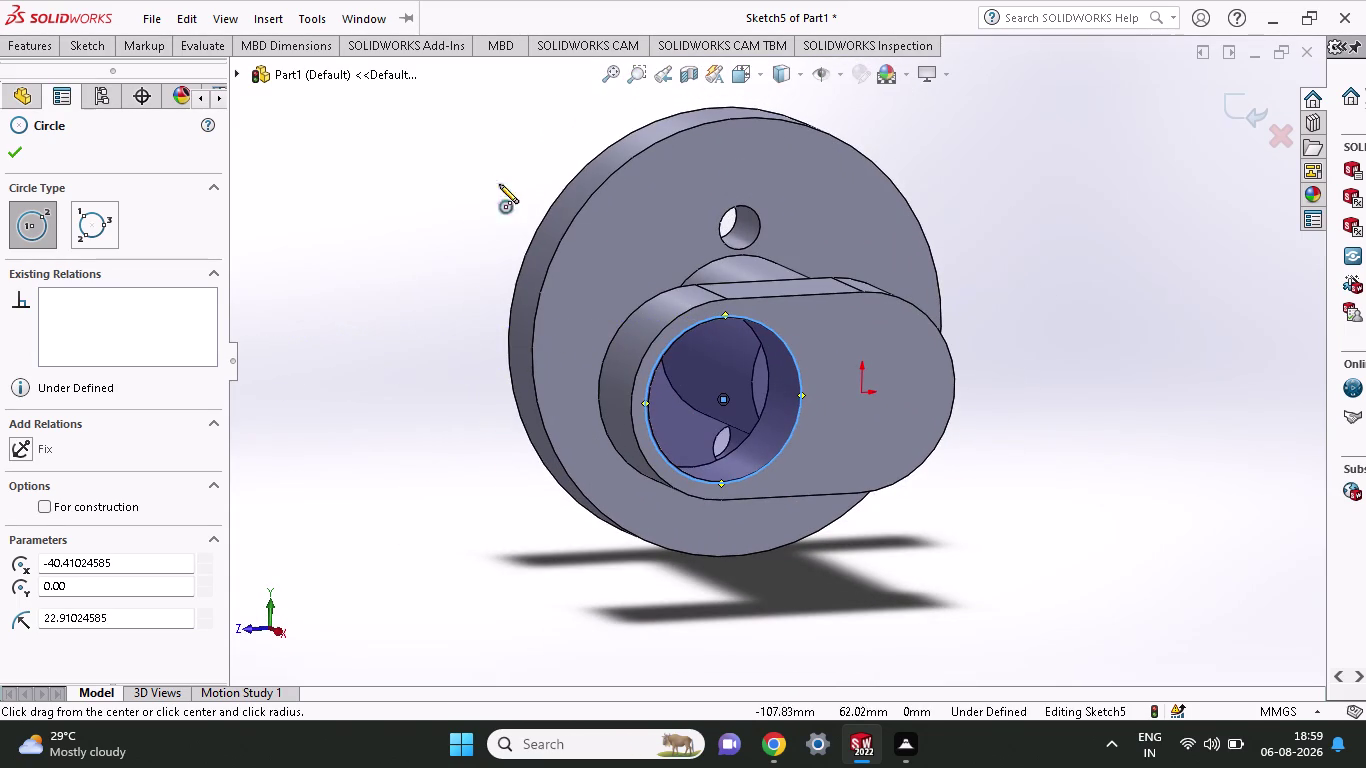
click(20, 53)
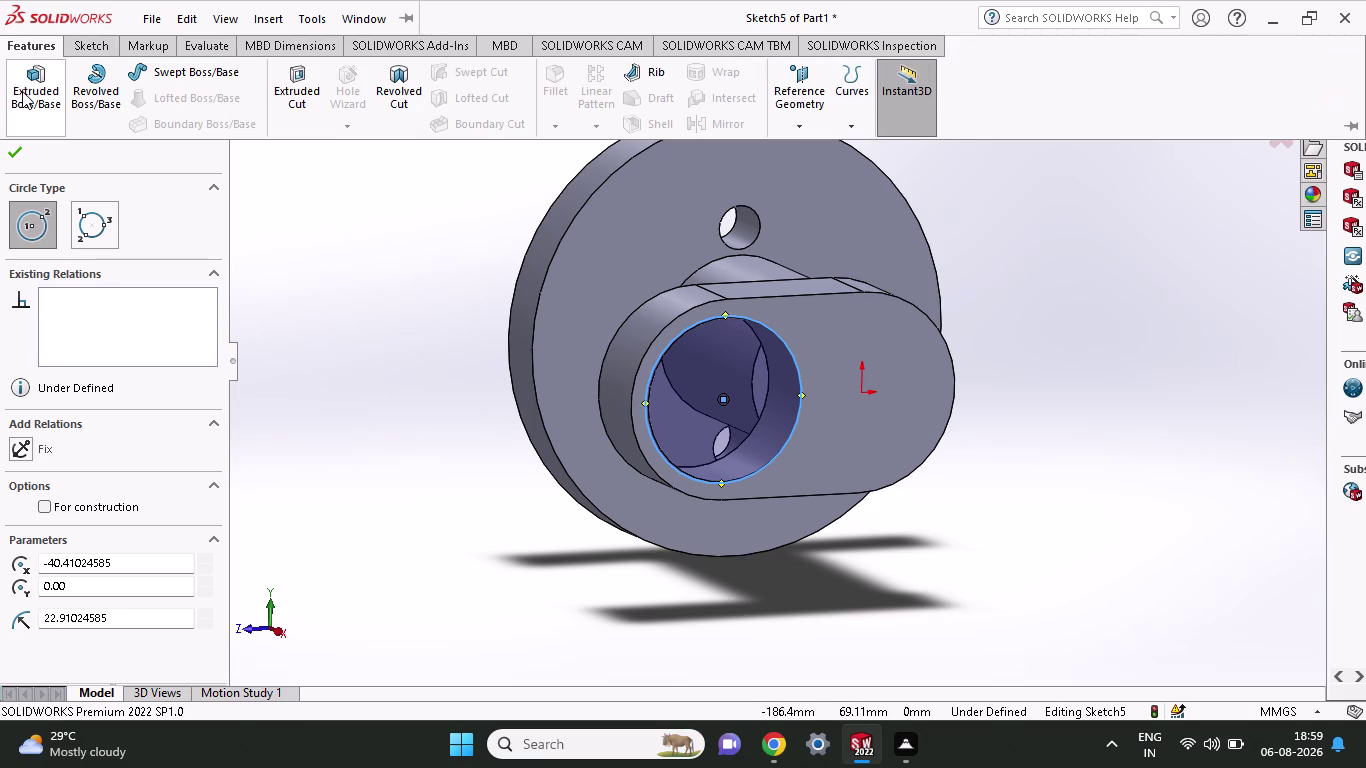
Start a boss extrusion of Sketch5's circle with a 35 mm Blind depth.
click(22, 91)
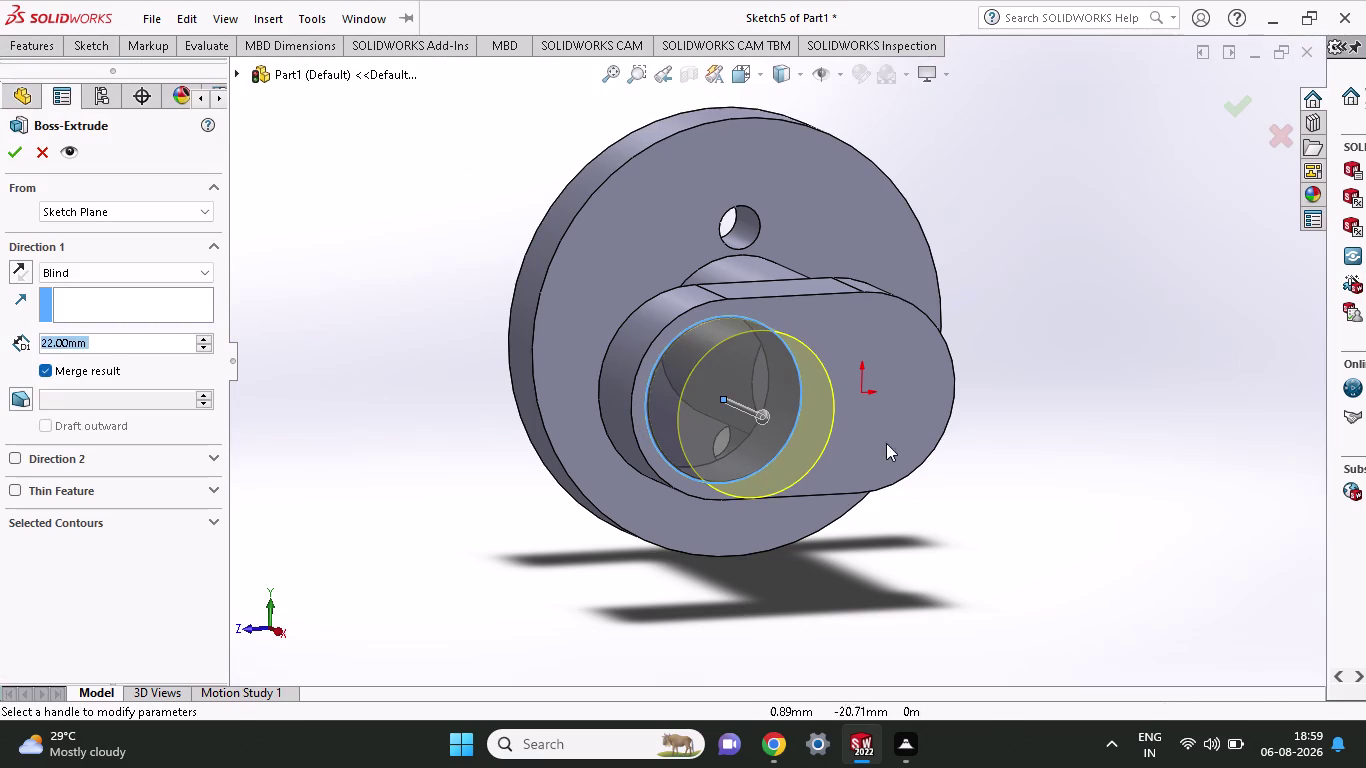
scroll(up, 3)
scroll(down, 3)
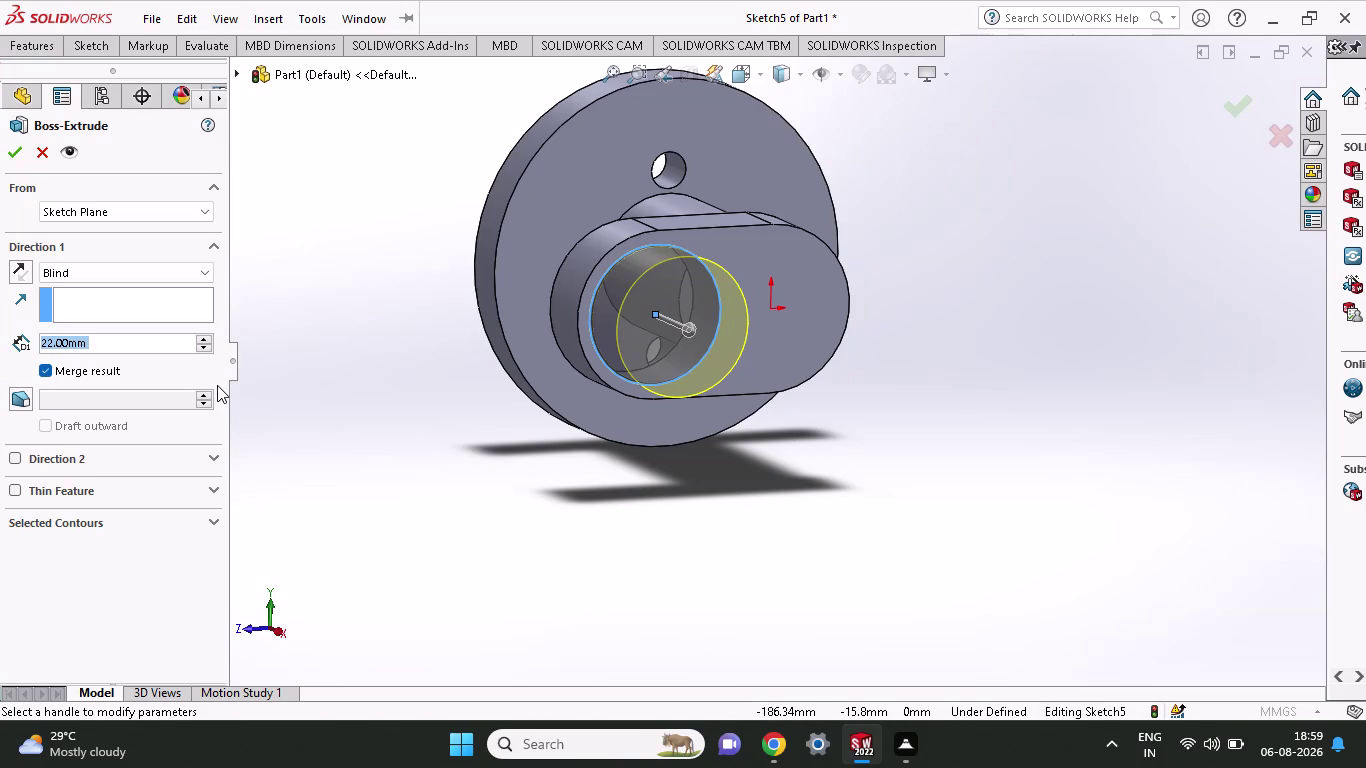
text(35)
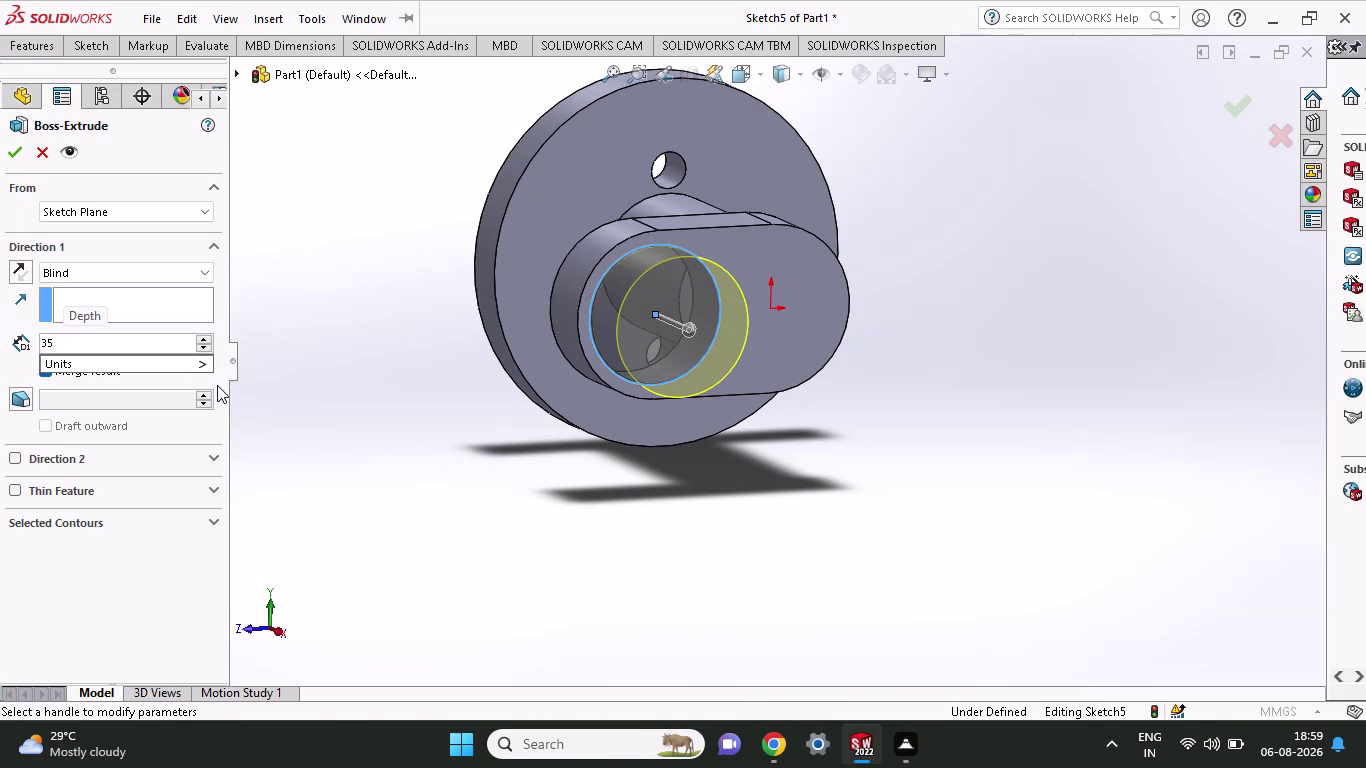
click(14, 148)
click(14, 147)
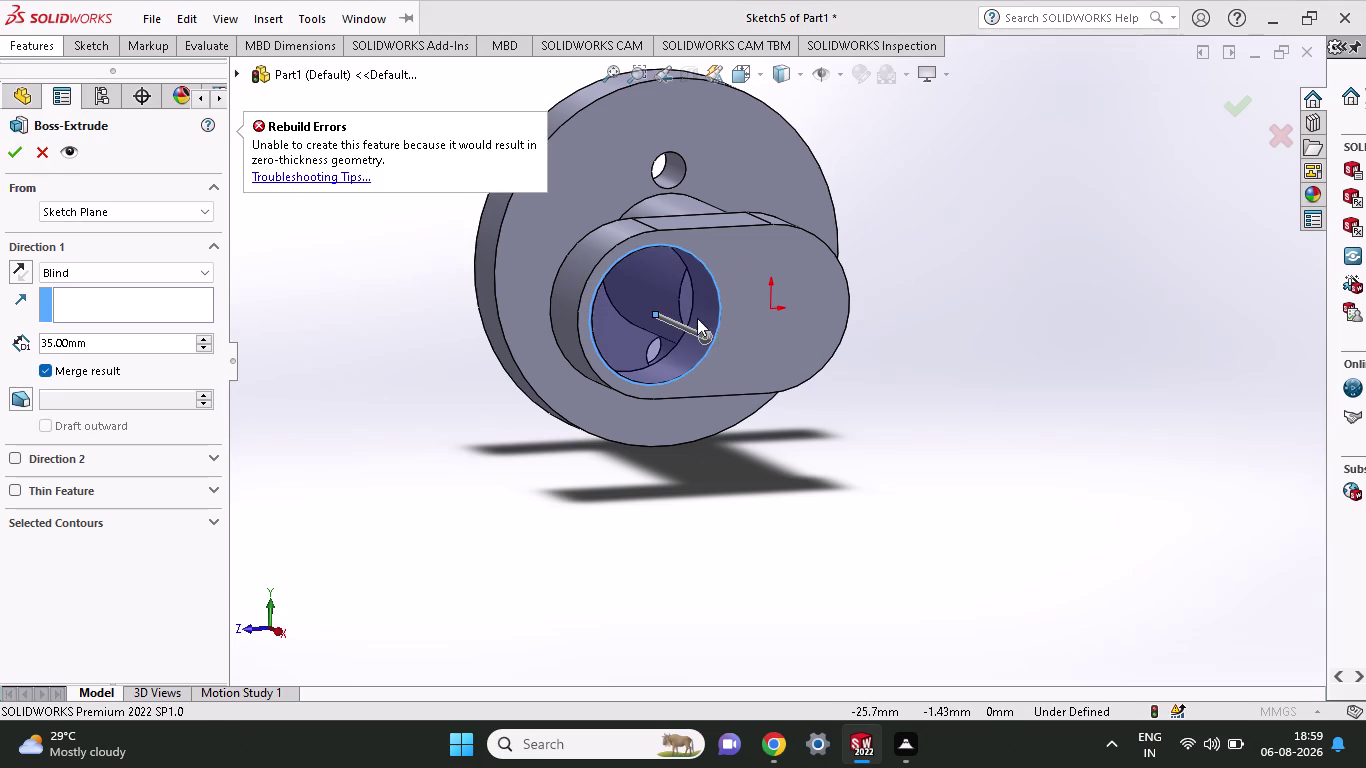
Drag the depth handle out toward 77 mm, then re-enter the 35 mm depth.
drag(705, 335, 751, 372)
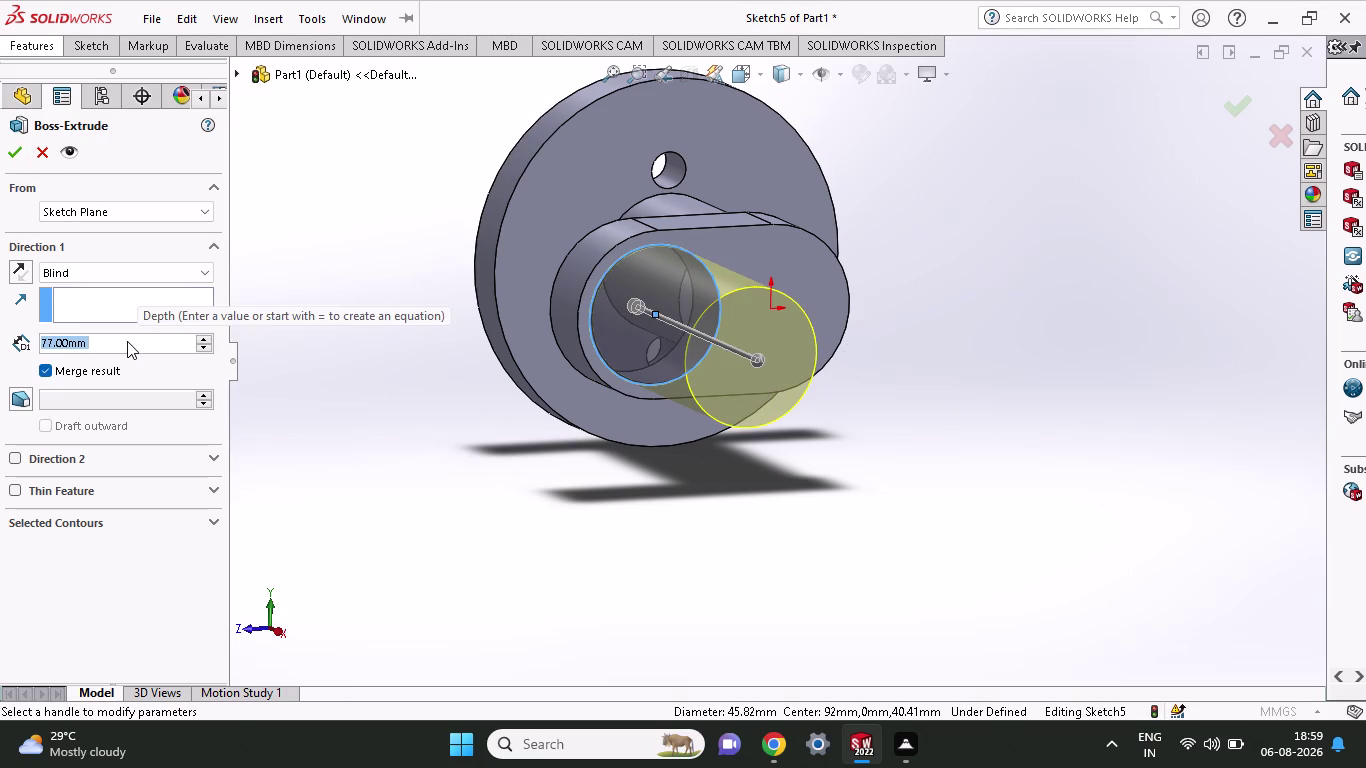
text(35)
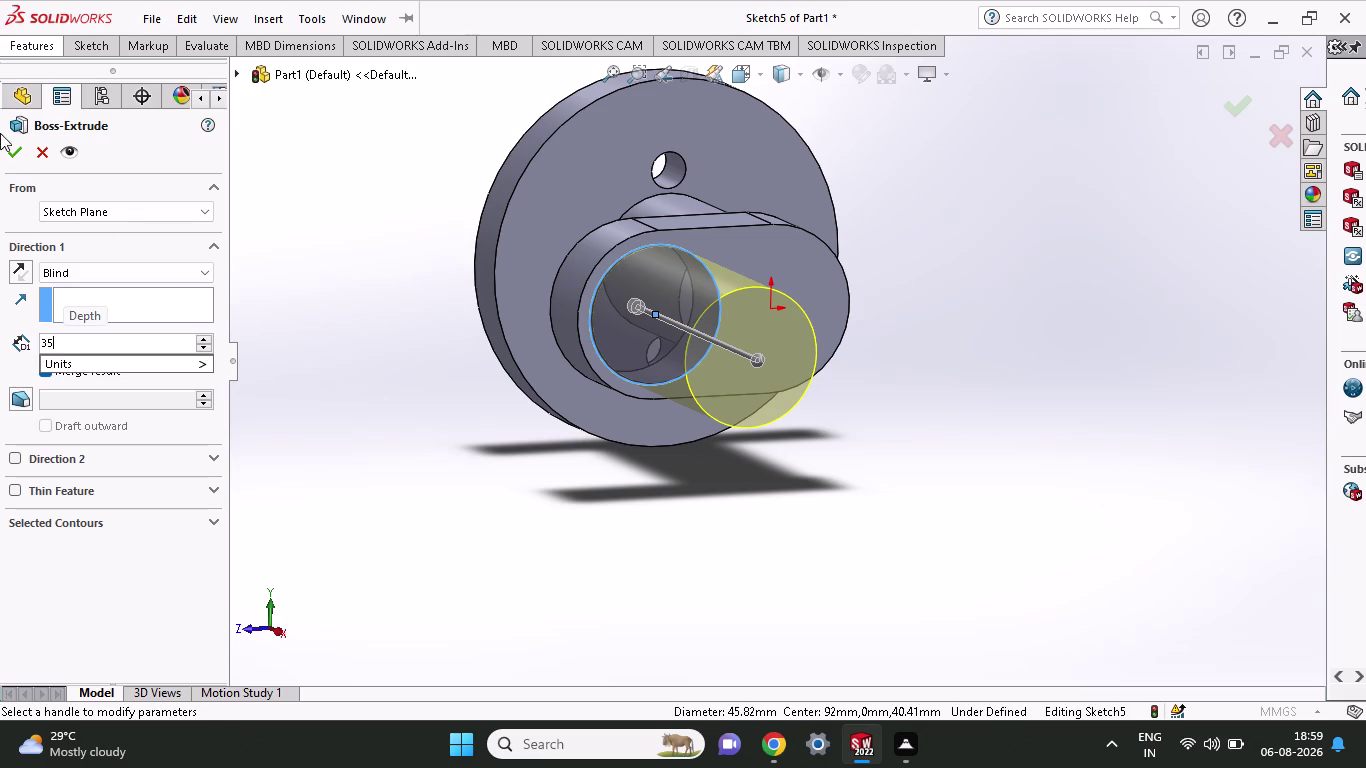
click(10, 154)
click(10, 154)
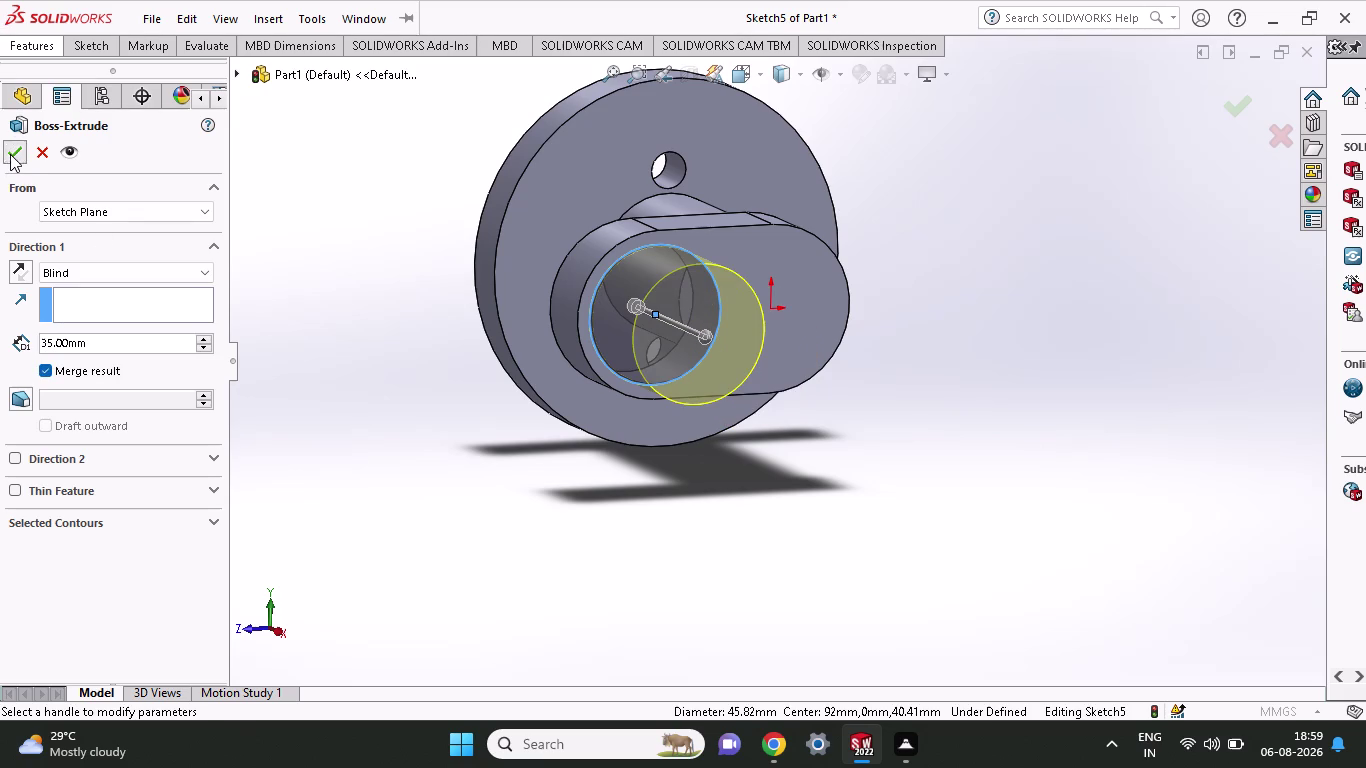
click(674, 288)
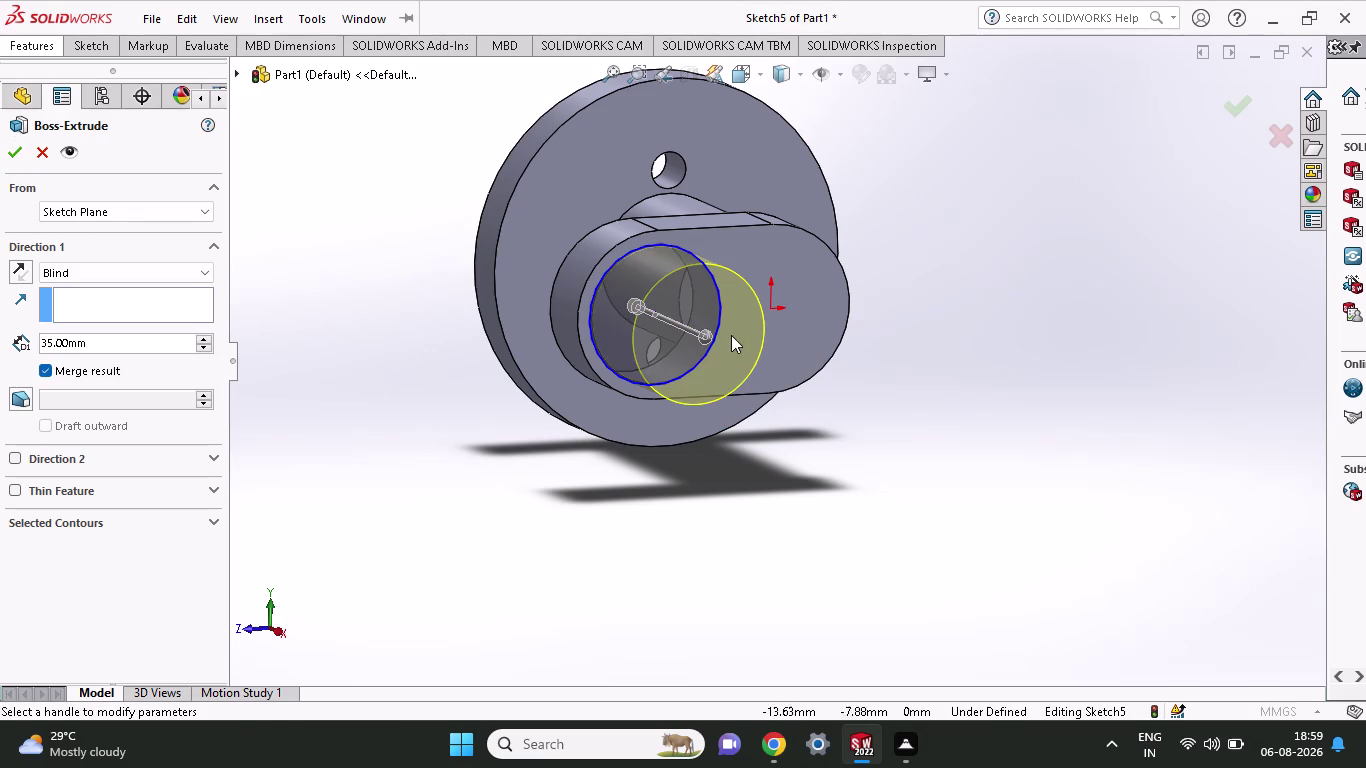
click(731, 335)
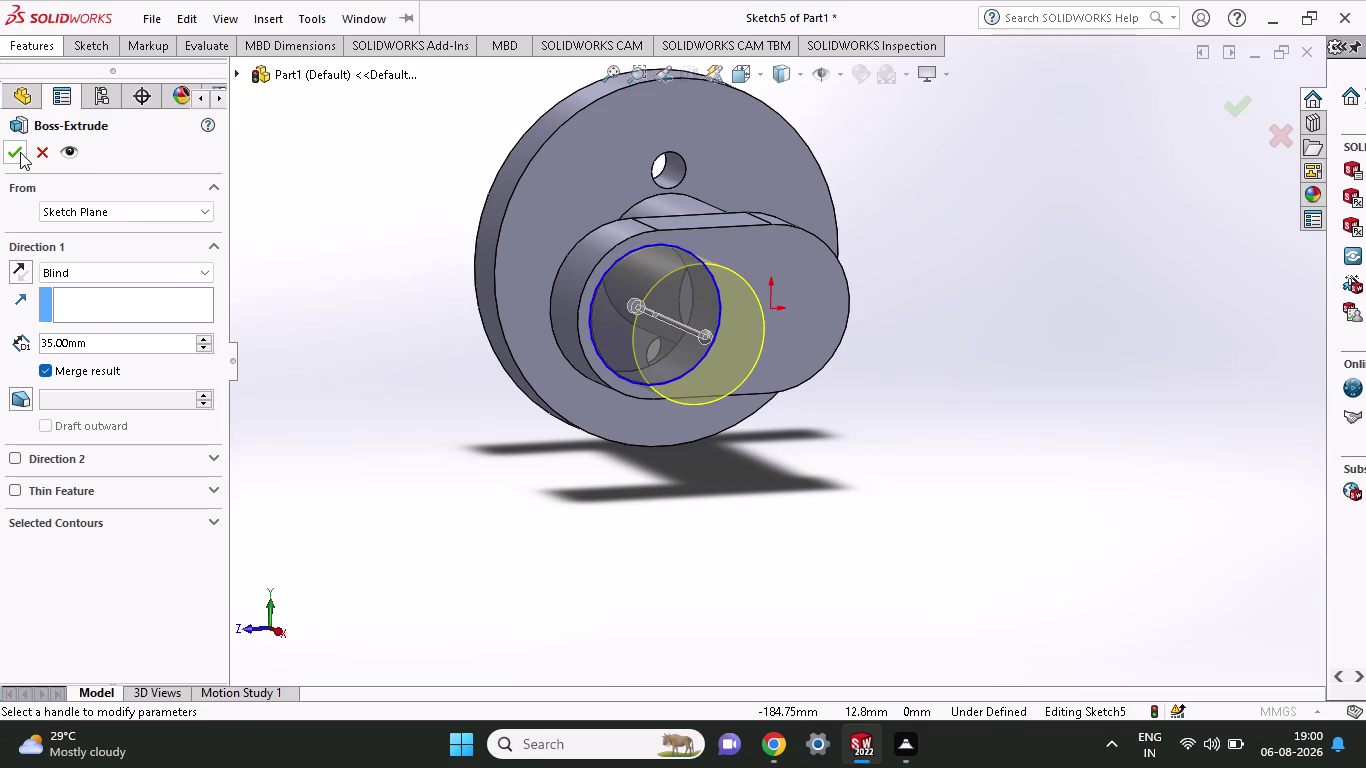
click(20, 152)
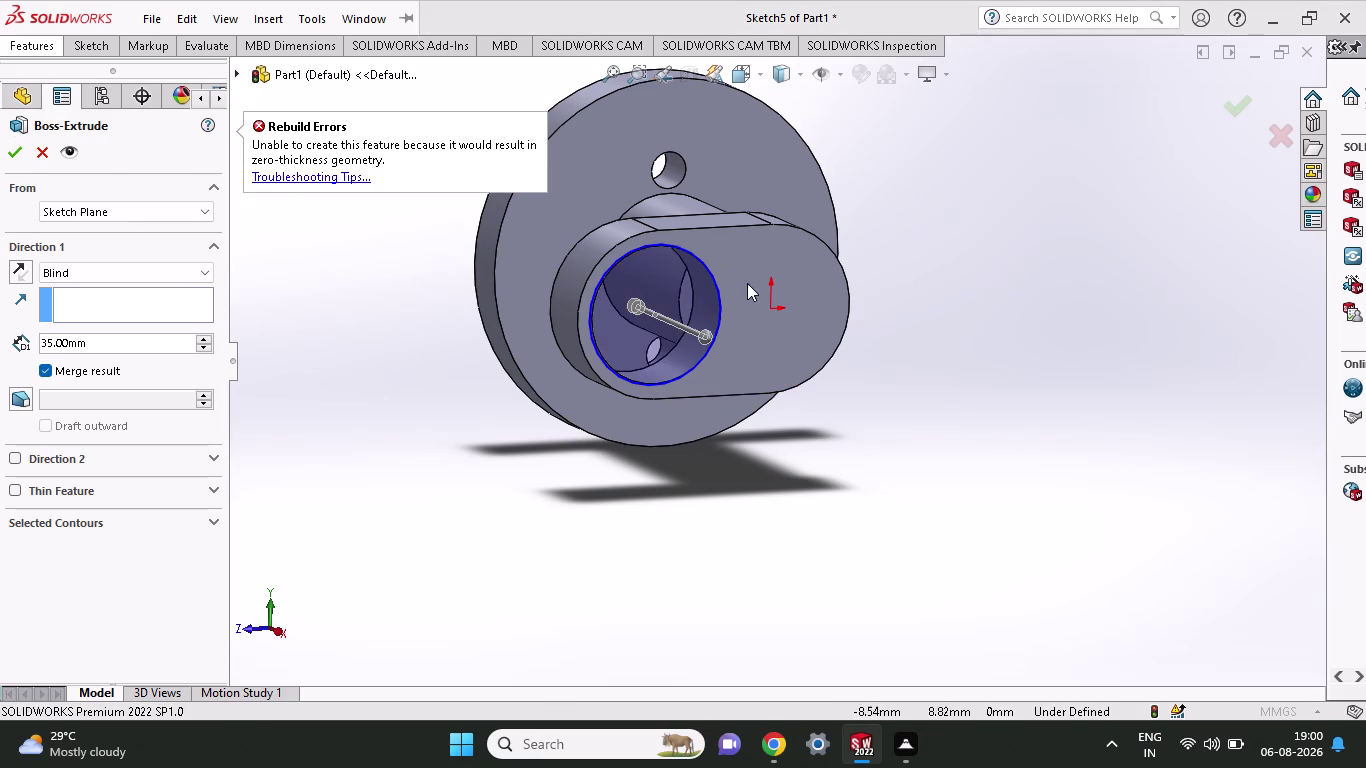
Drag the extrusion depth to 79 mm and switch on Thin Feature.
click(697, 304)
click(701, 339)
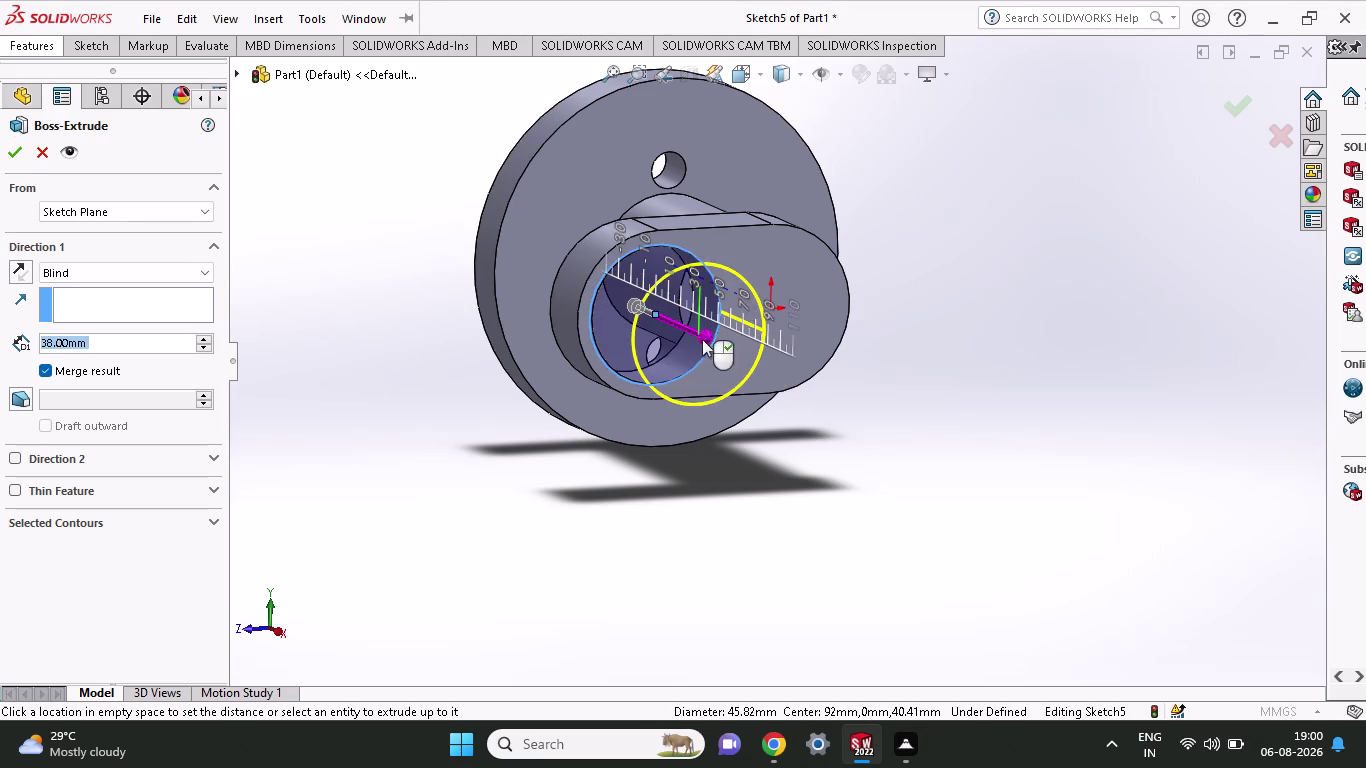
click(752, 390)
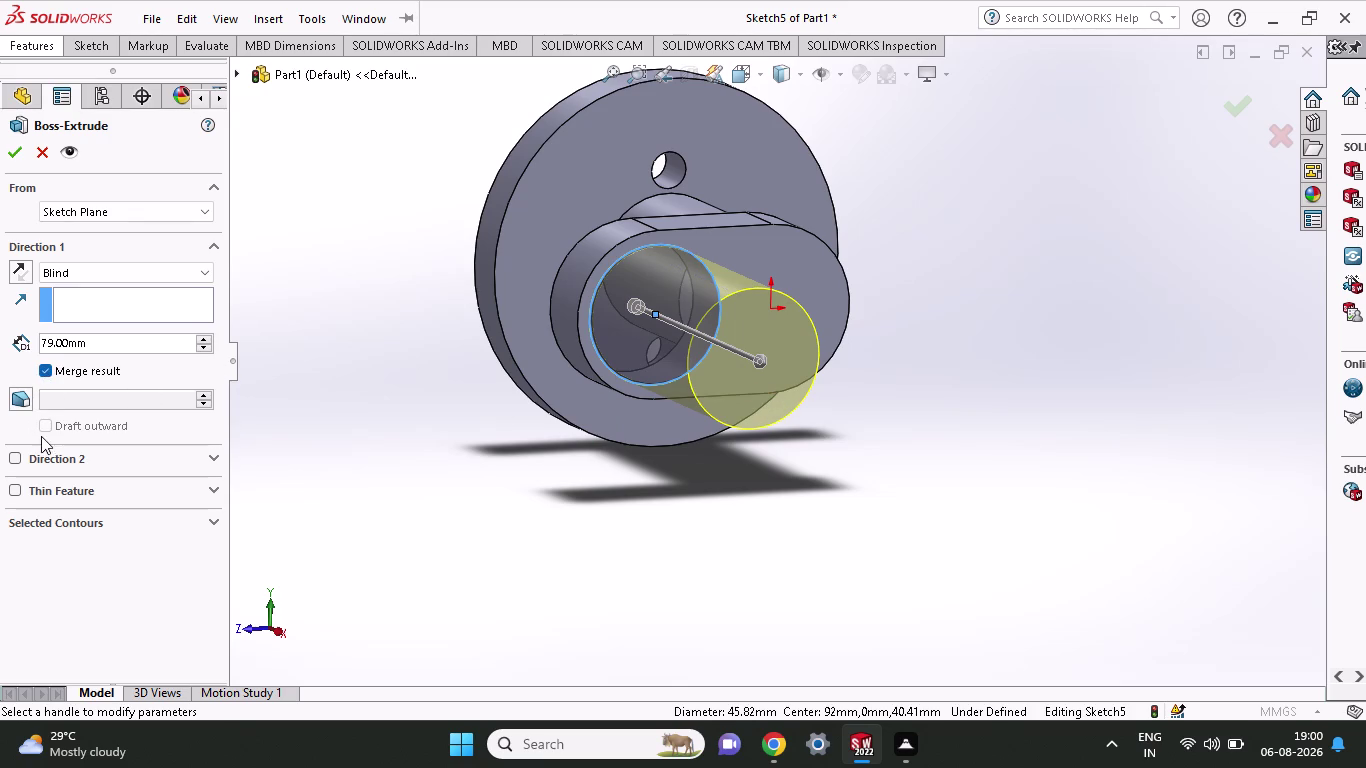
click(20, 490)
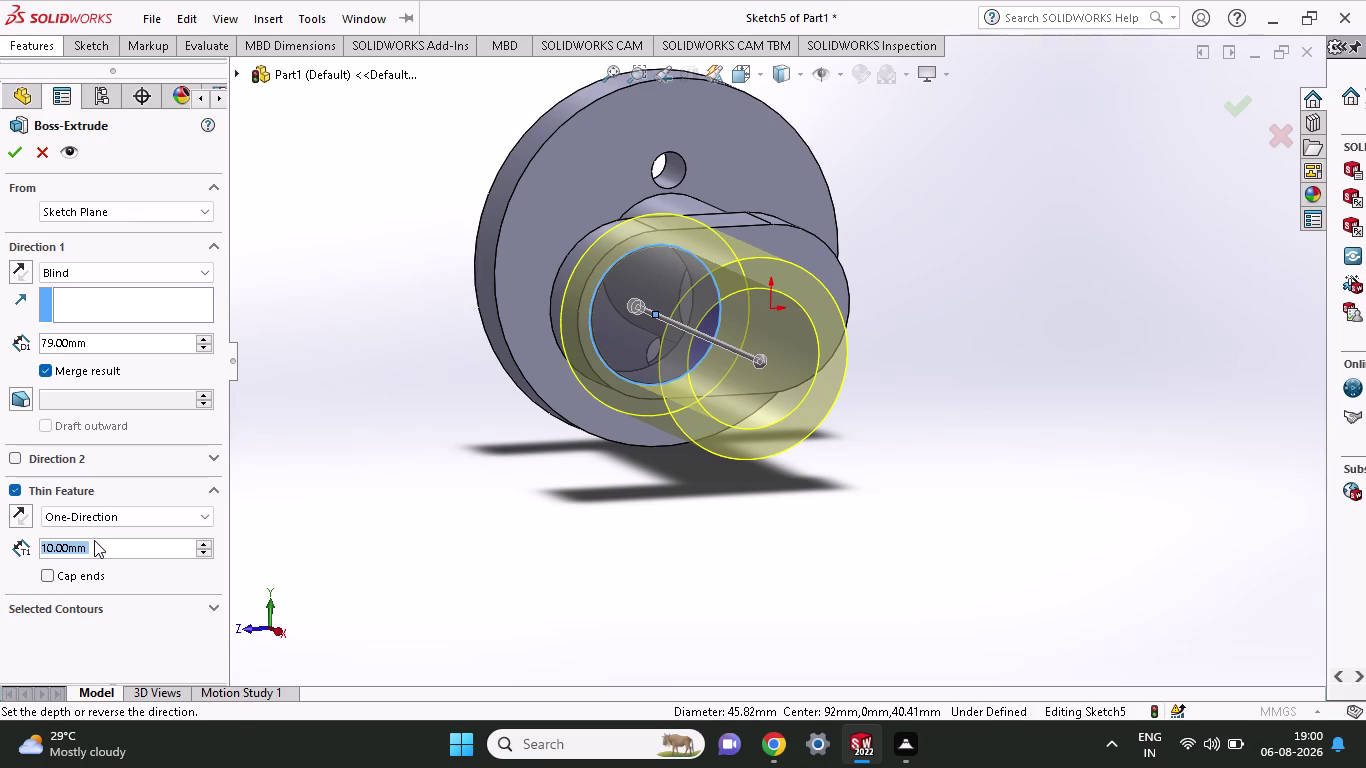
Set the thin wall thickness to 1 mm and create Extrude-Thin1.
key(1)
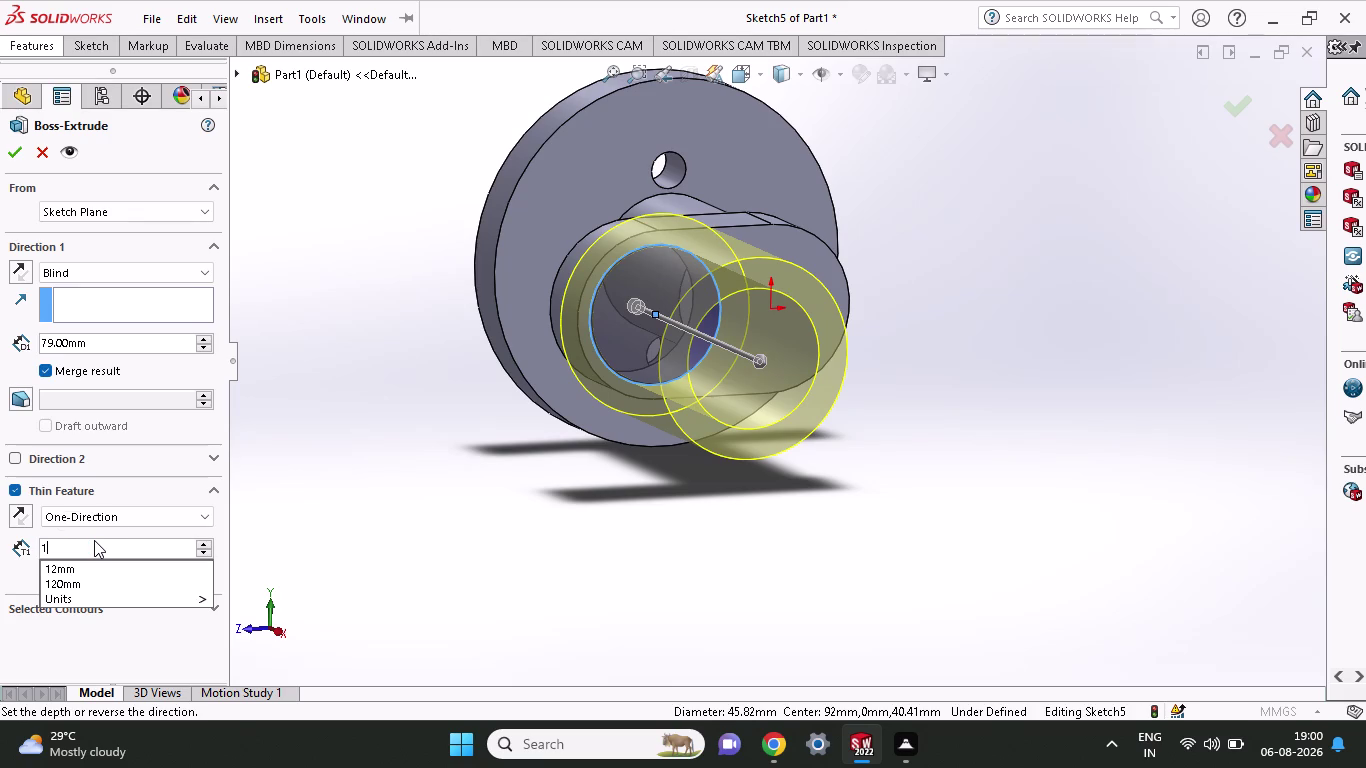
click(17, 150)
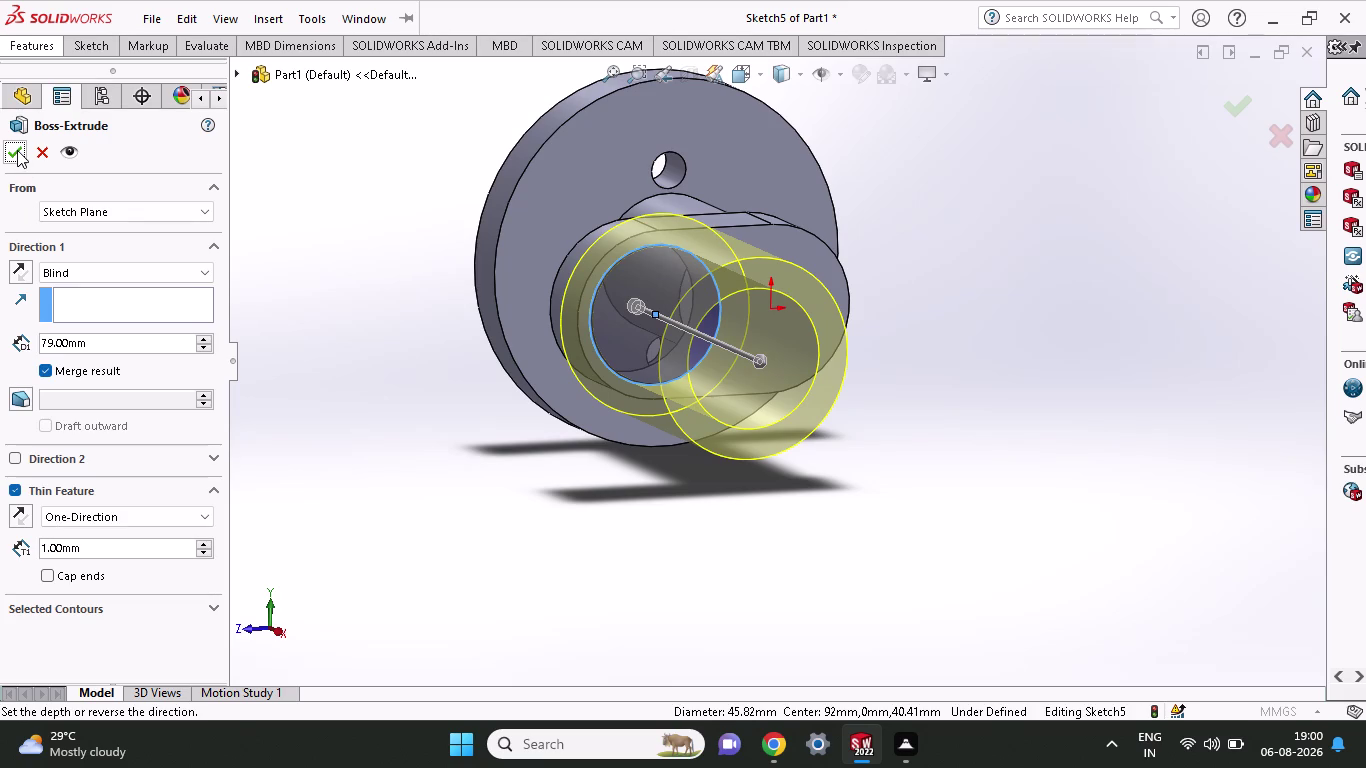
click(17, 150)
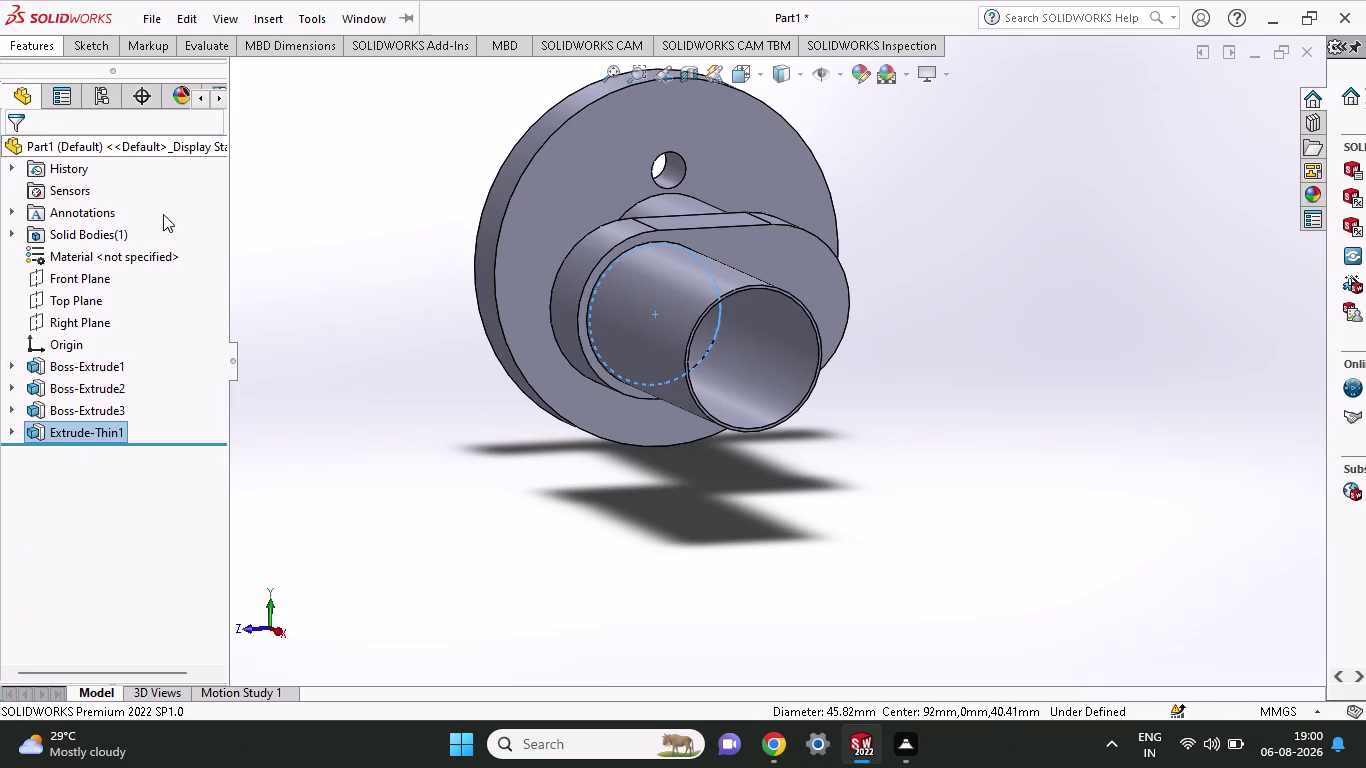
middle_drag(934, 314, 931, 339)
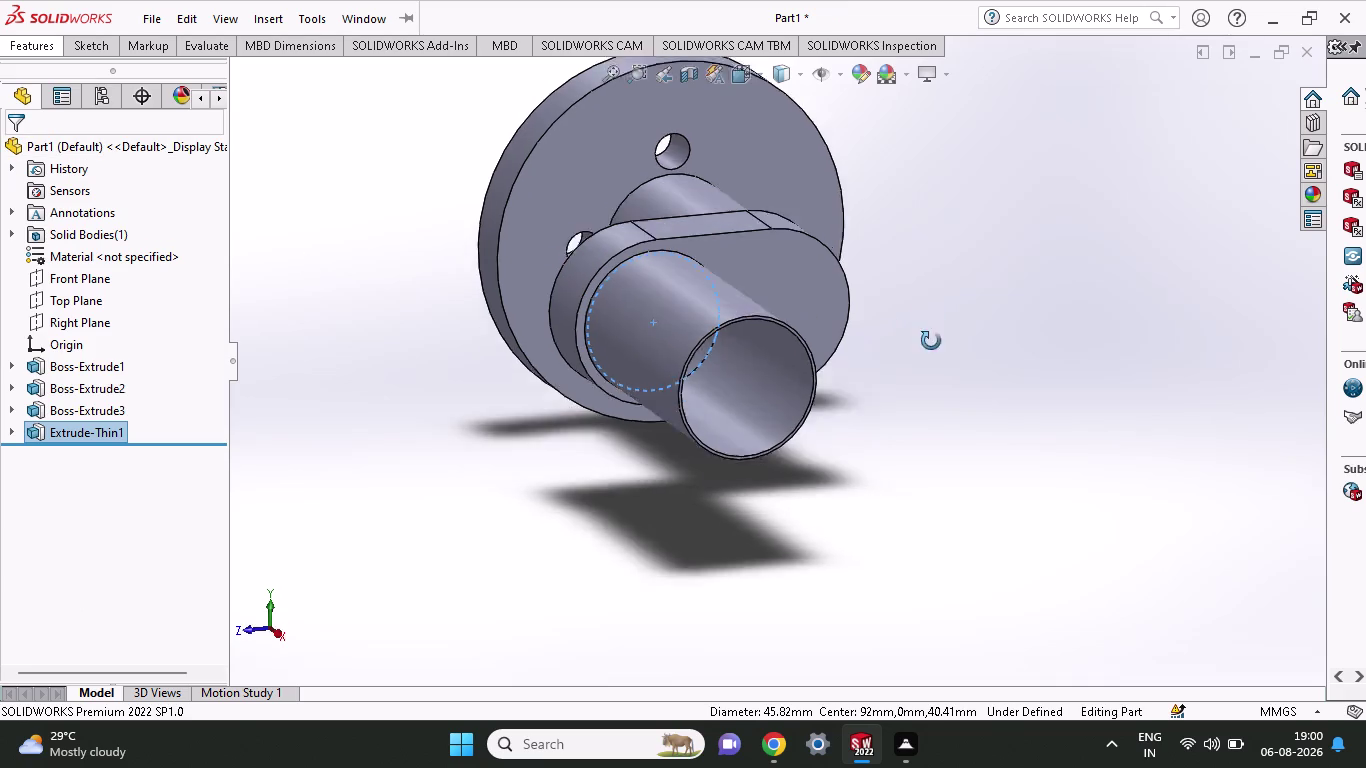
middle_drag(931, 339, 928, 427)
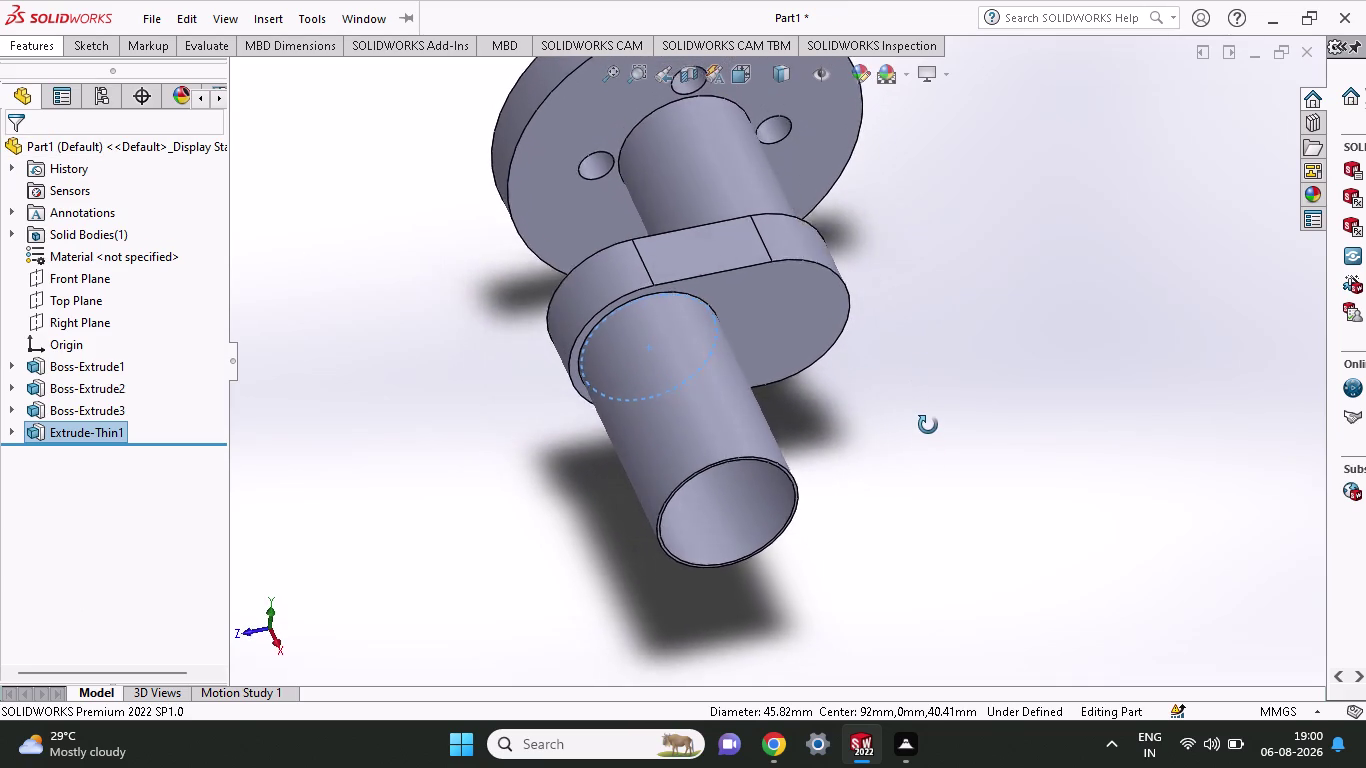
middle_drag(928, 427, 932, 408)
middle_click(931, 403)
scroll(up, 3)
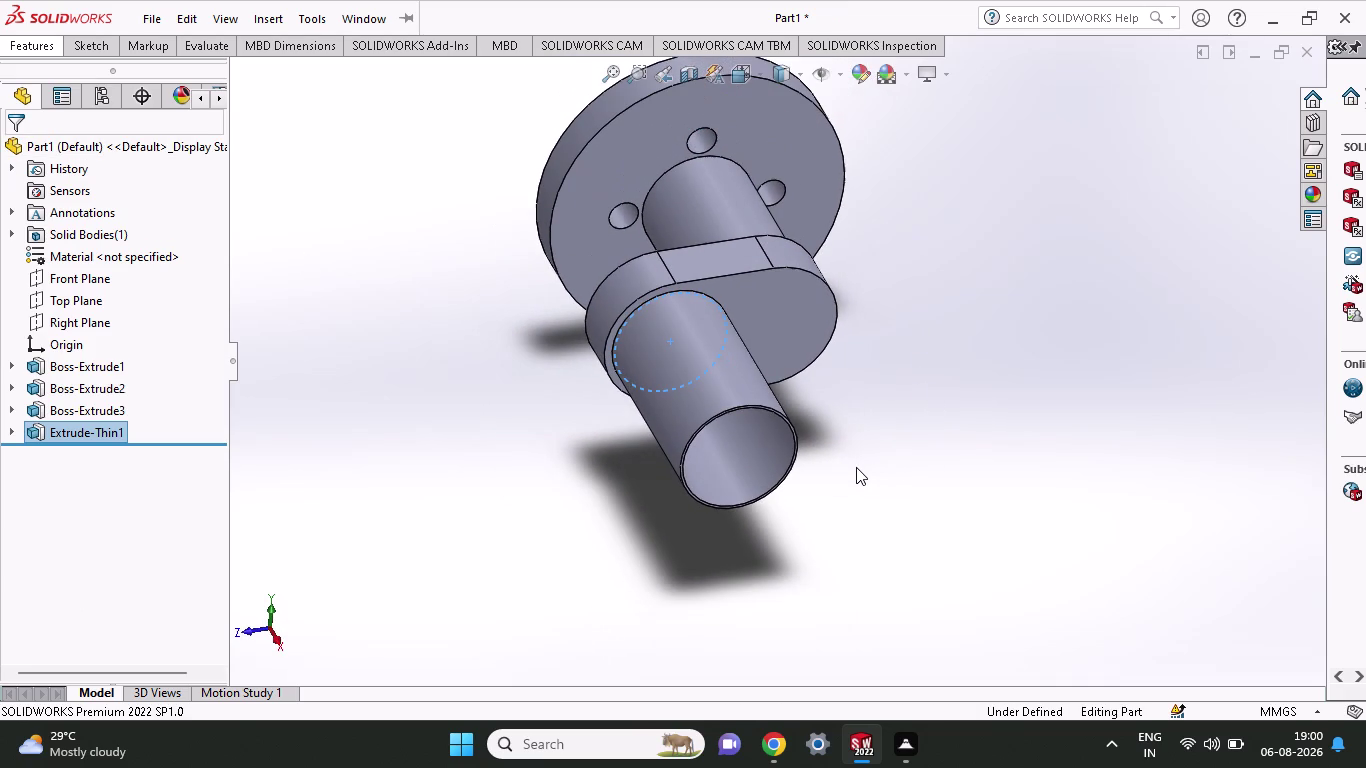
middle_drag(851, 476, 793, 337)
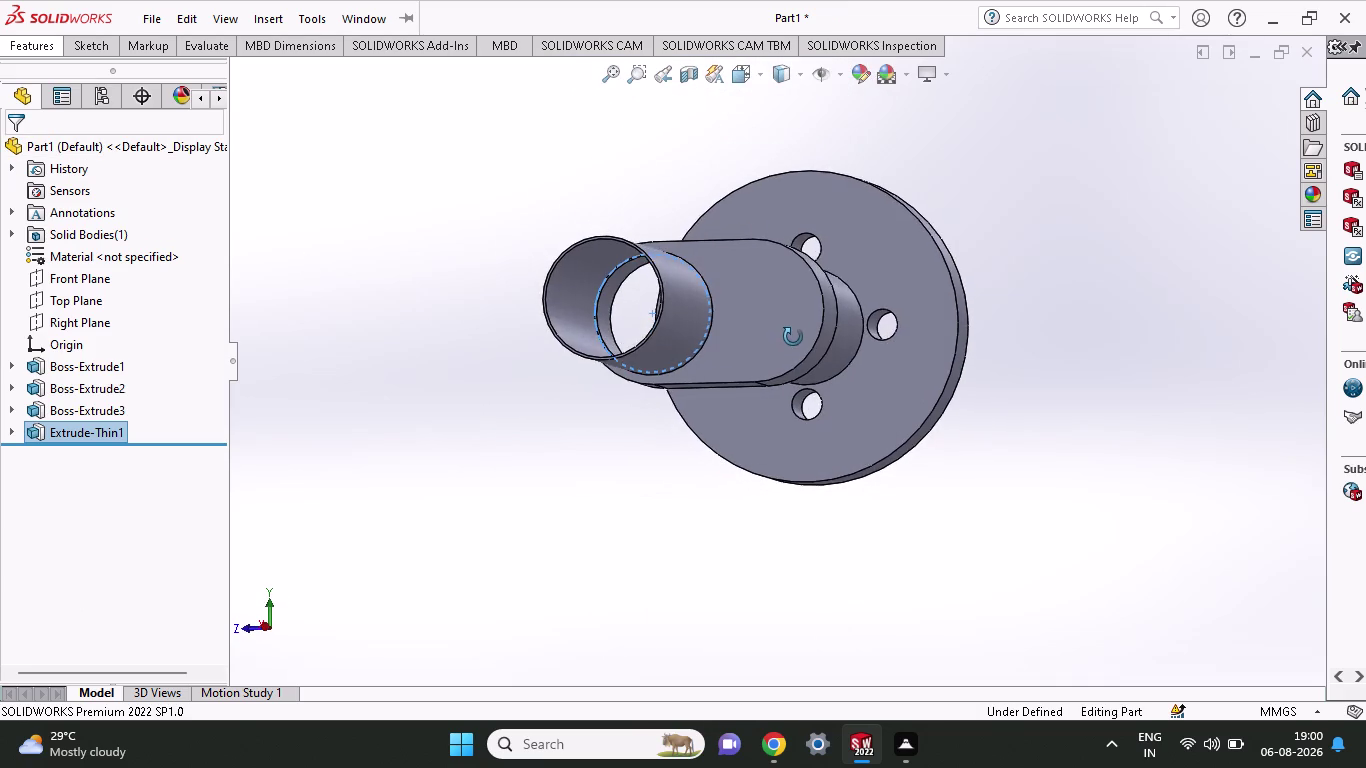
middle_drag(793, 337, 825, 360)
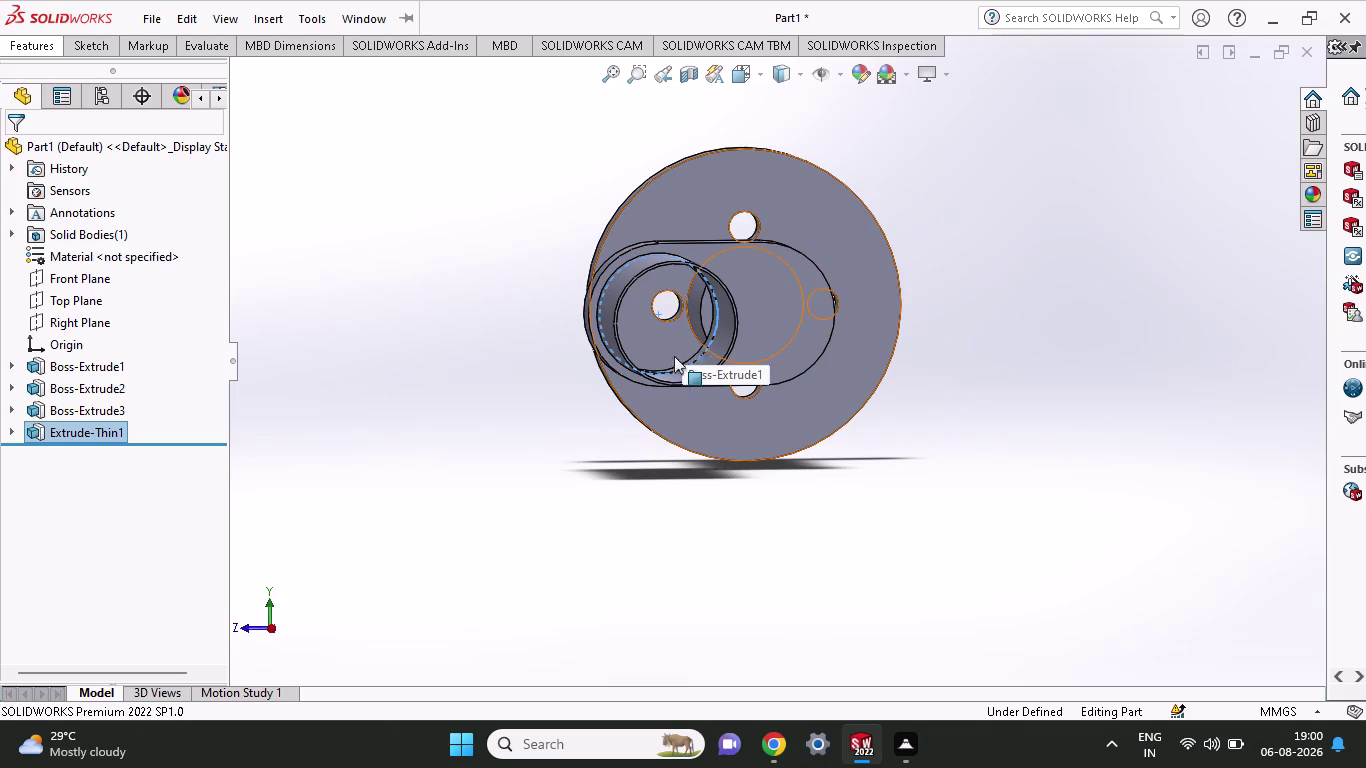
click(682, 382)
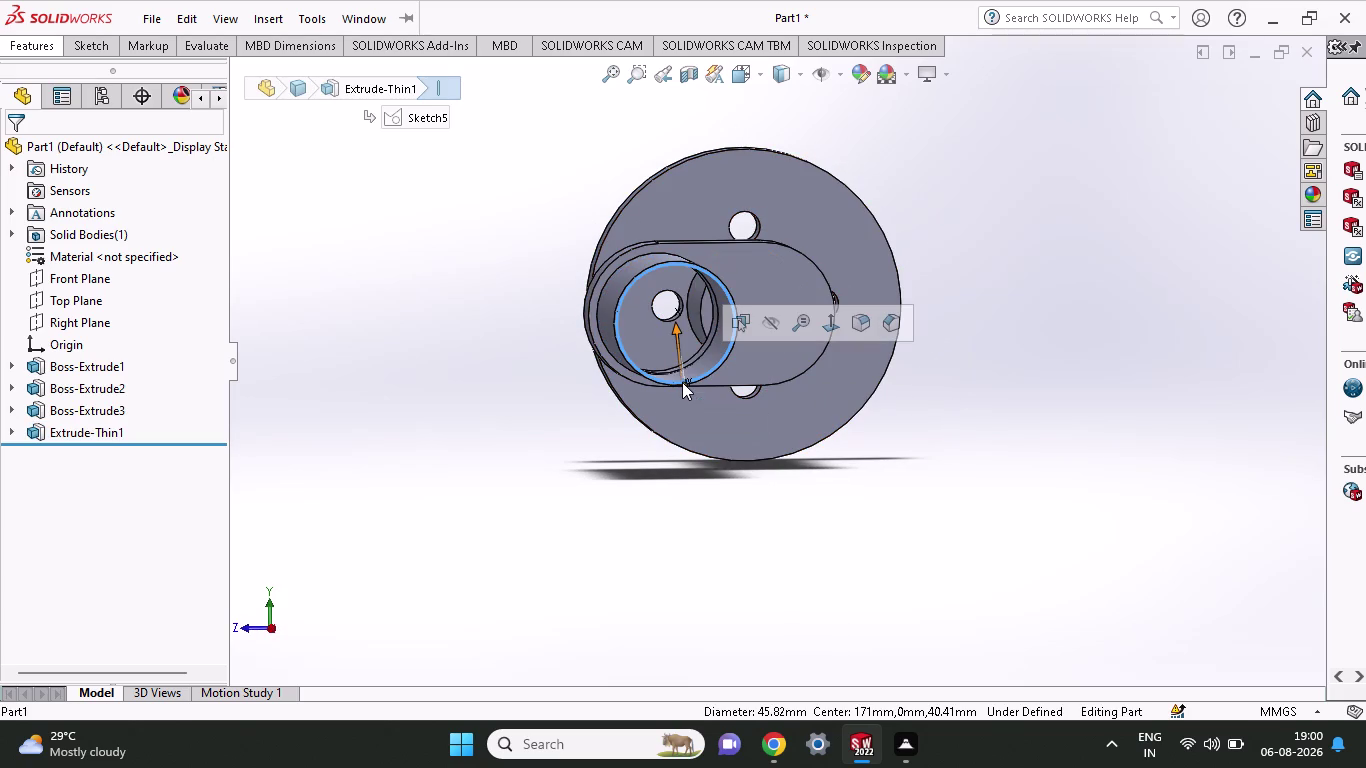
click(73, 39)
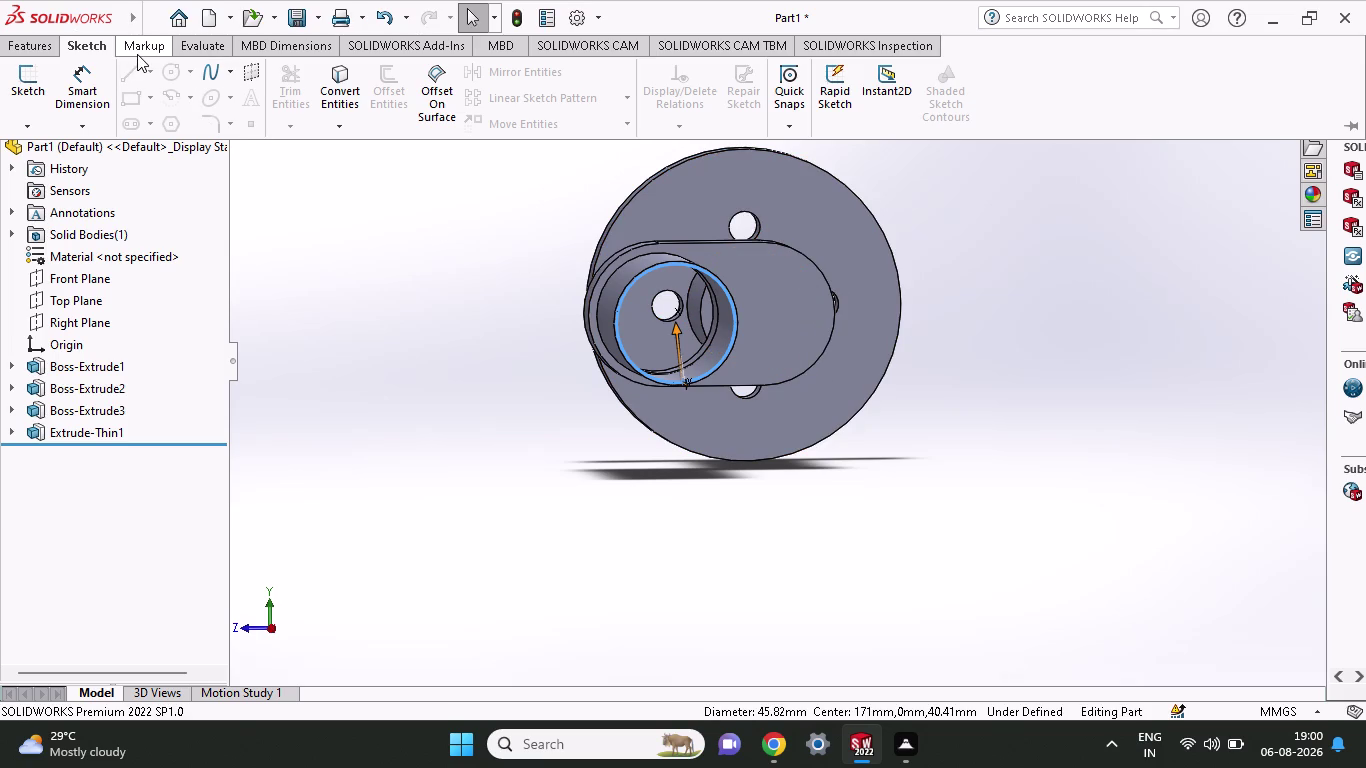
click(31, 48)
click(82, 51)
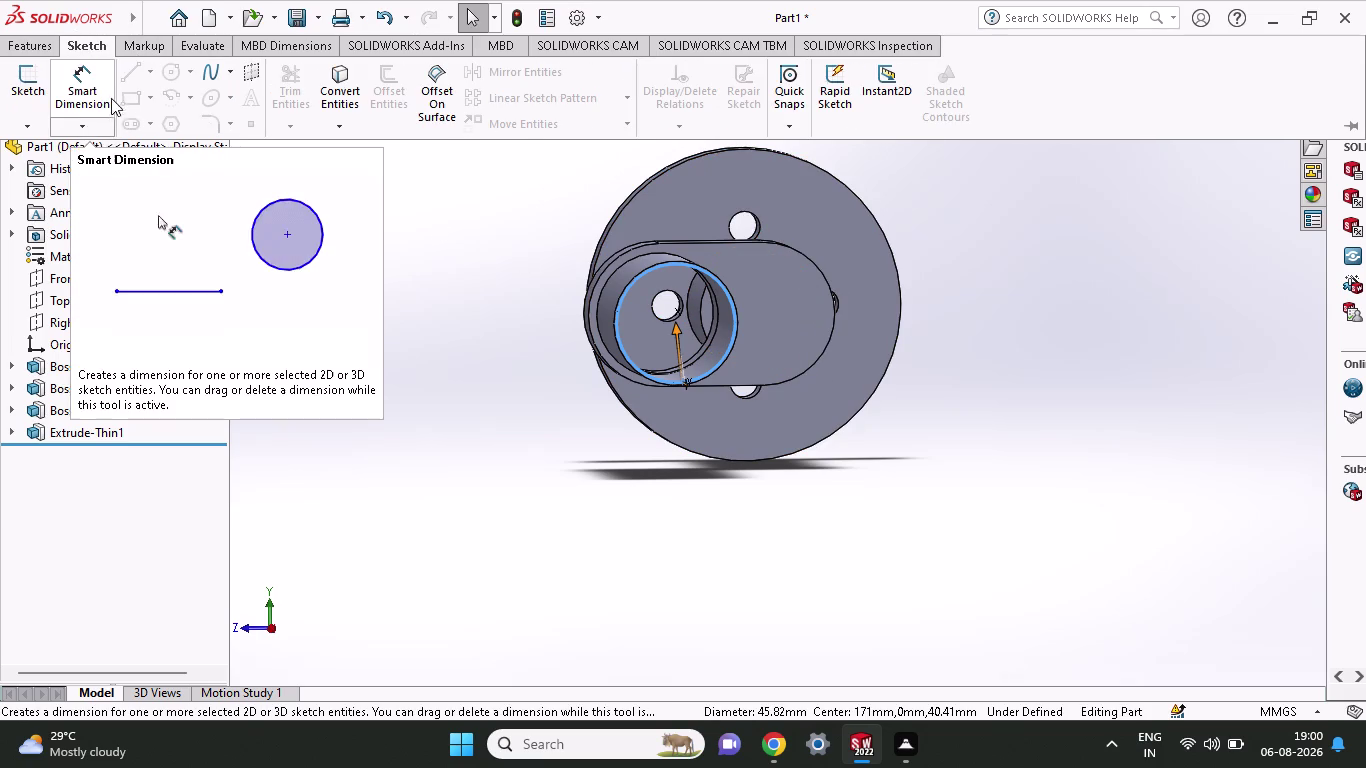
click(734, 329)
double_click(734, 329)
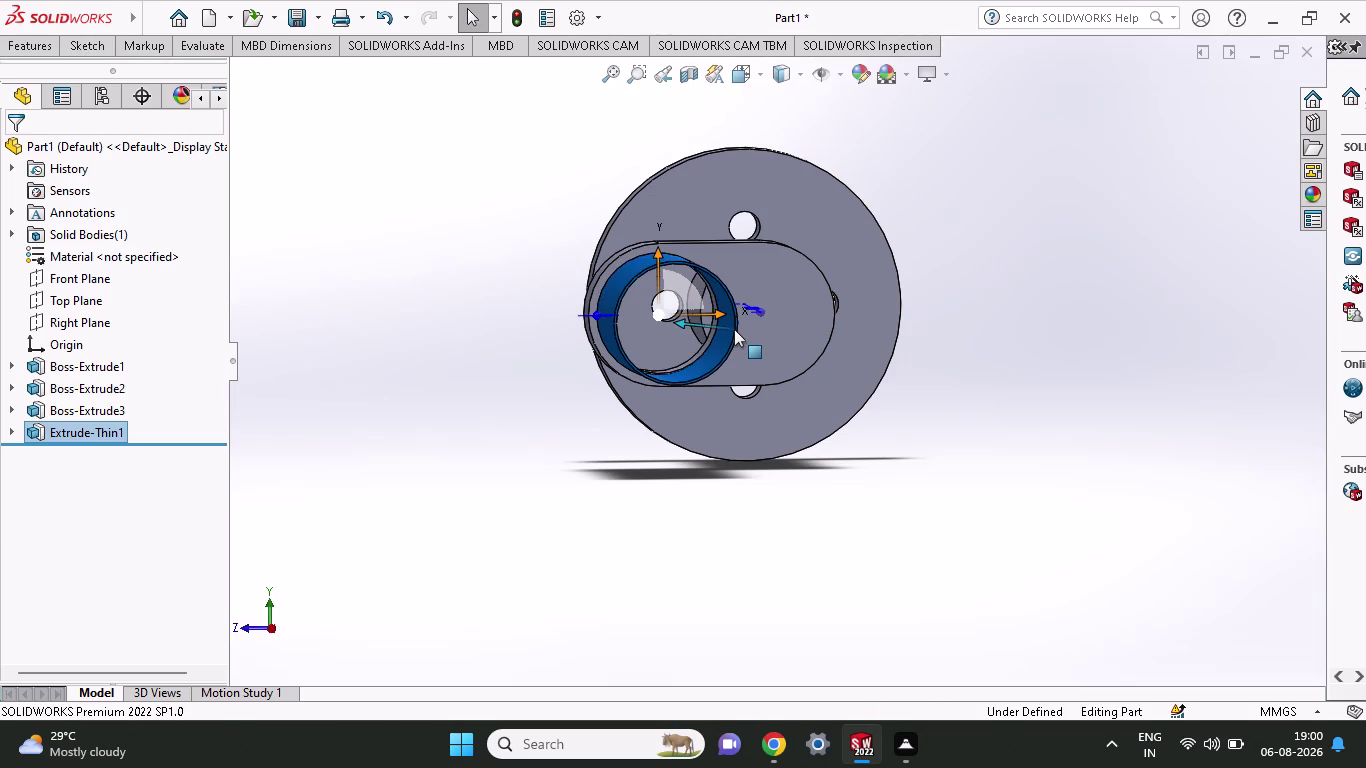
key(Escape)
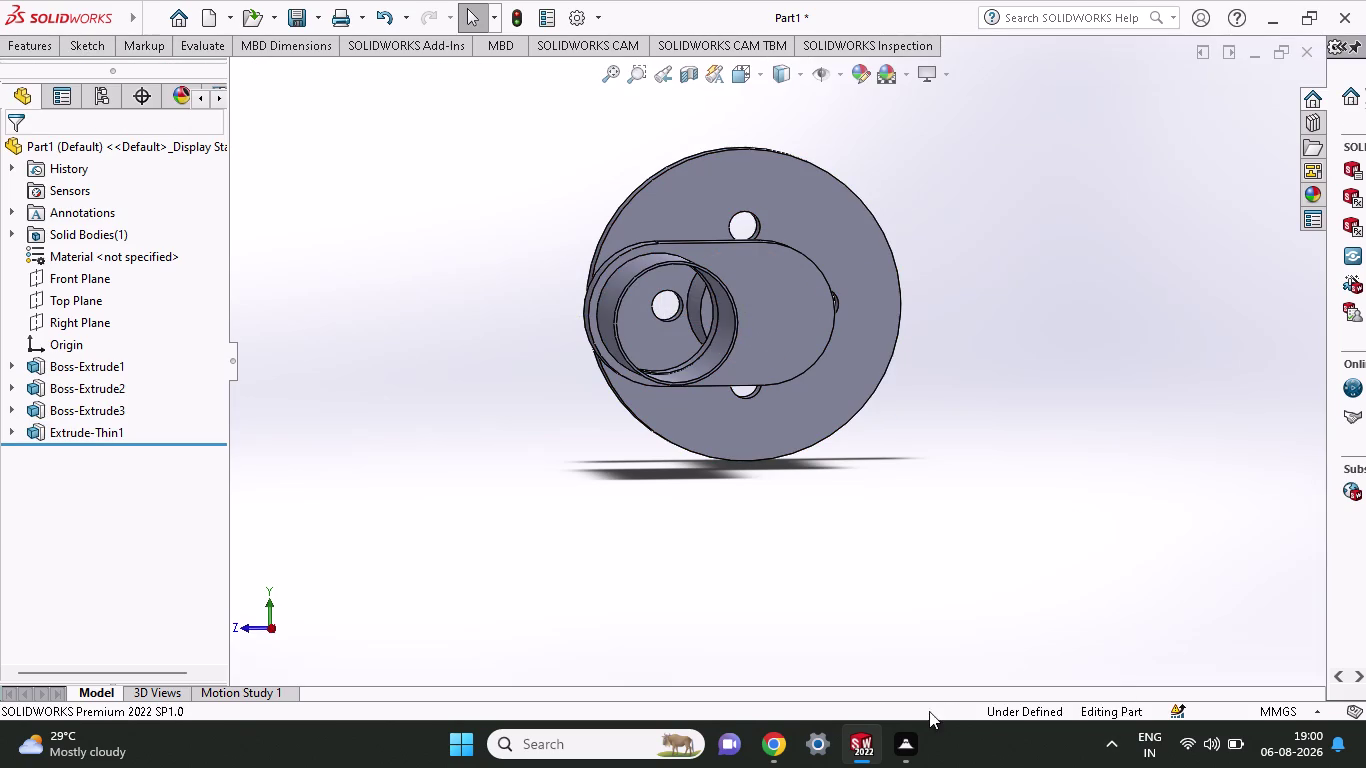